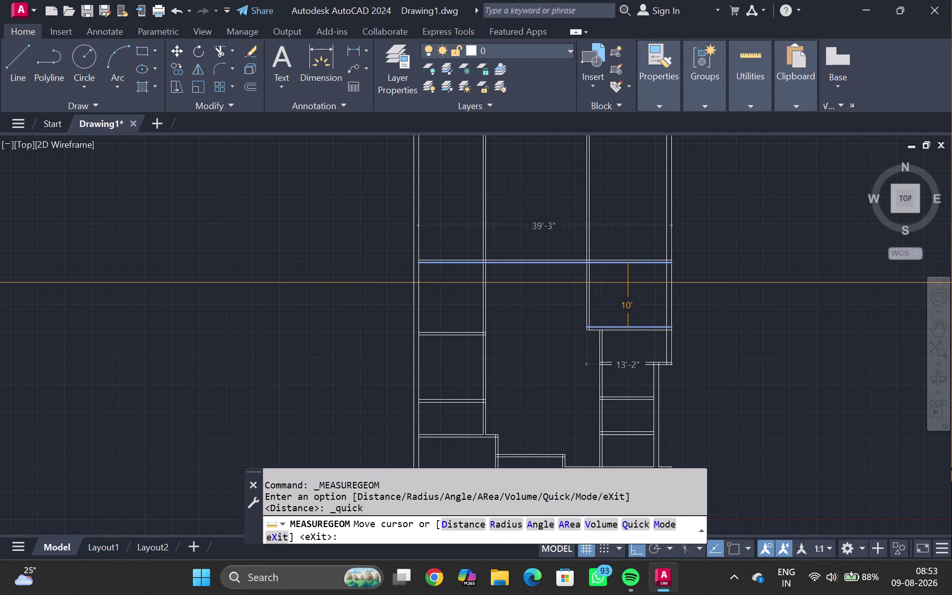
Measure from a wall point to the corner with a linear dimension, then cancel it.
scroll(up, 3)
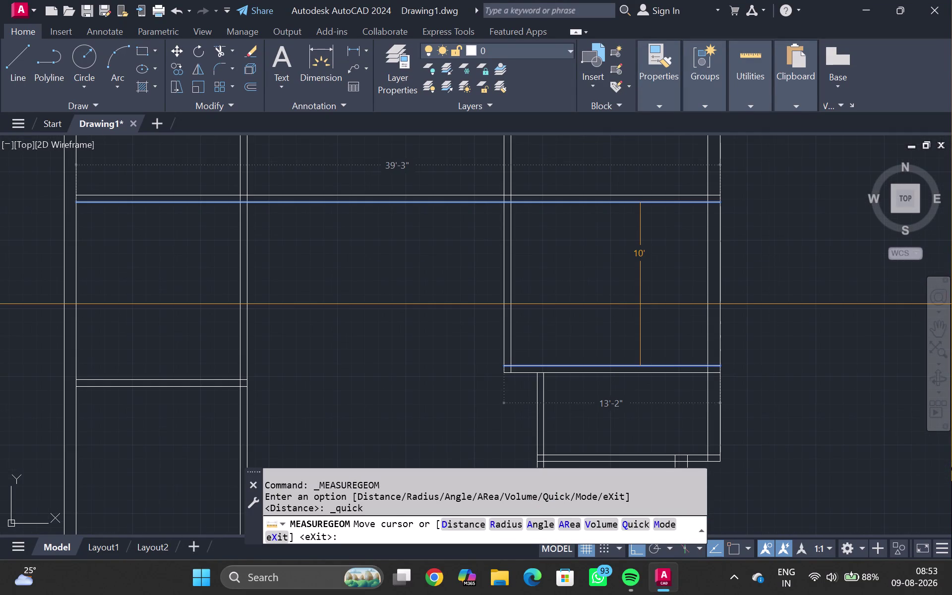
key(Escape)
text(DLI)
key(Return)
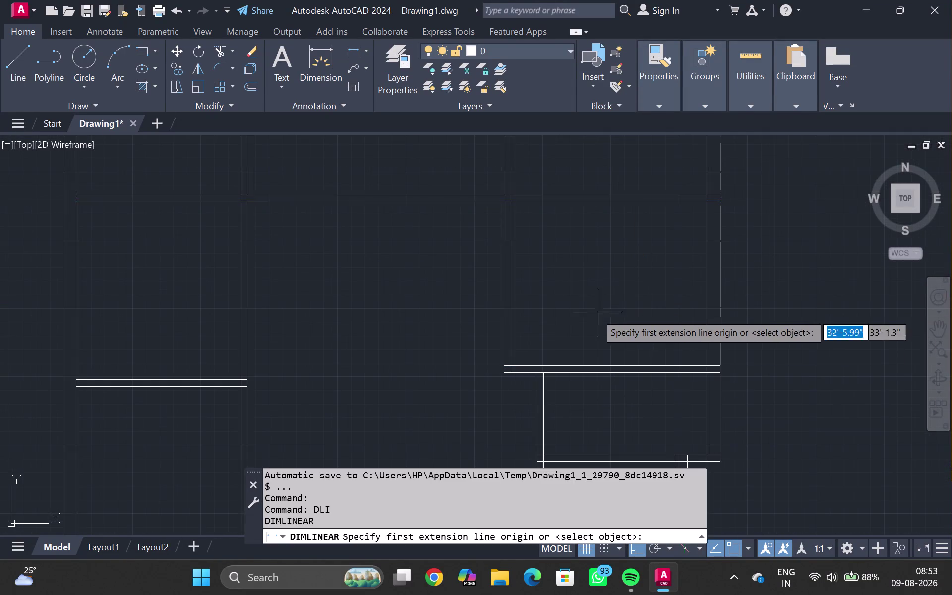
click(517, 361)
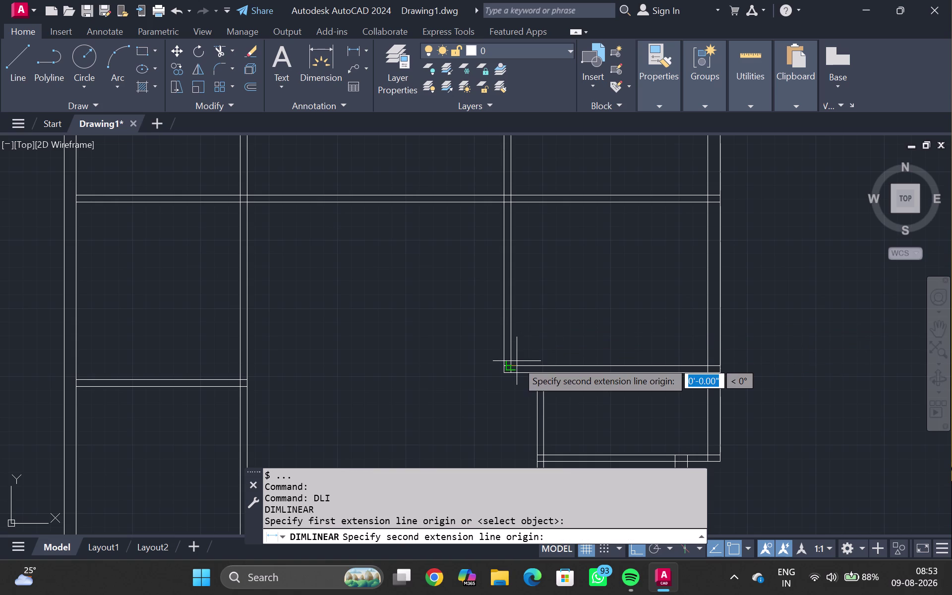
click(706, 365)
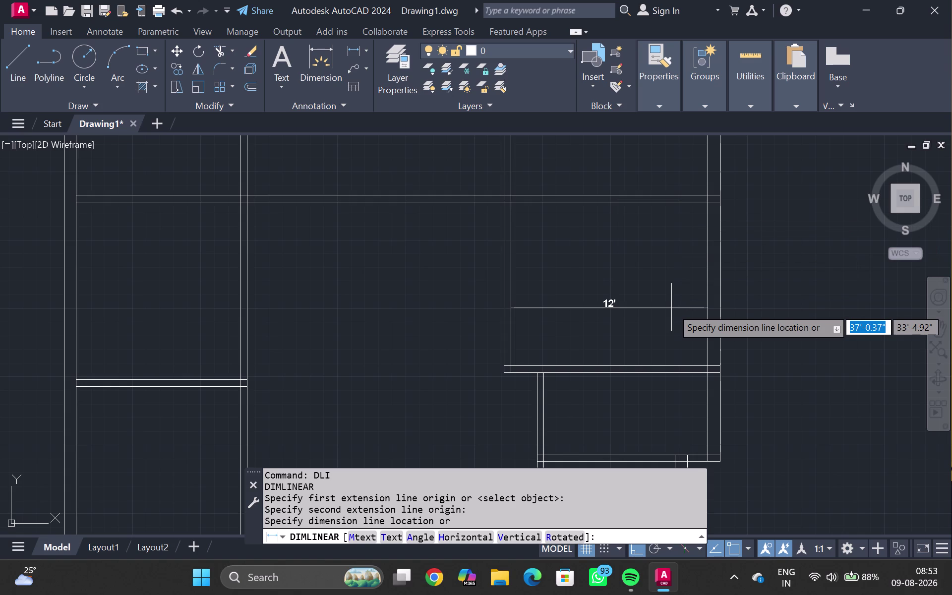
key(Escape)
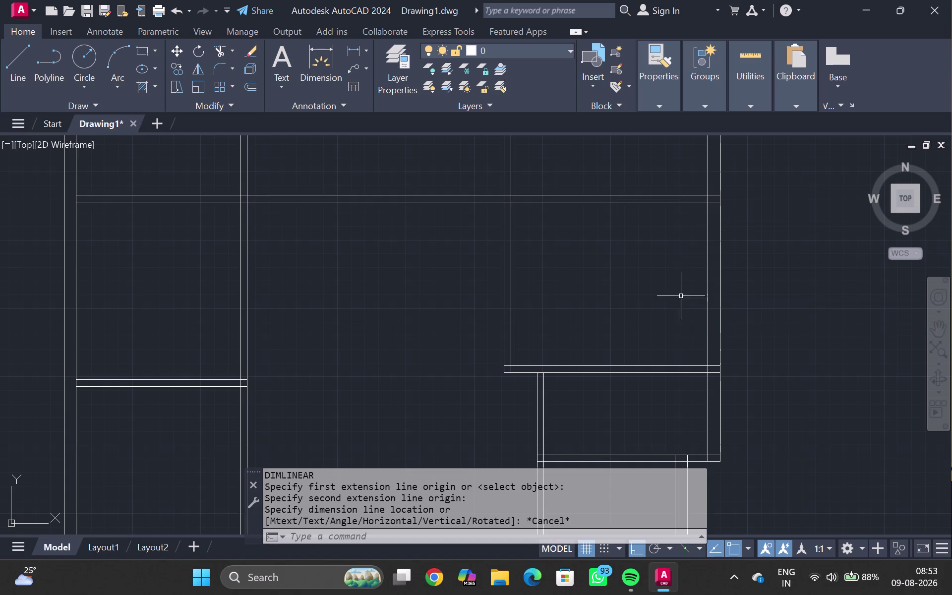
scroll(down, 3)
middle_drag(630, 194, 609, 264)
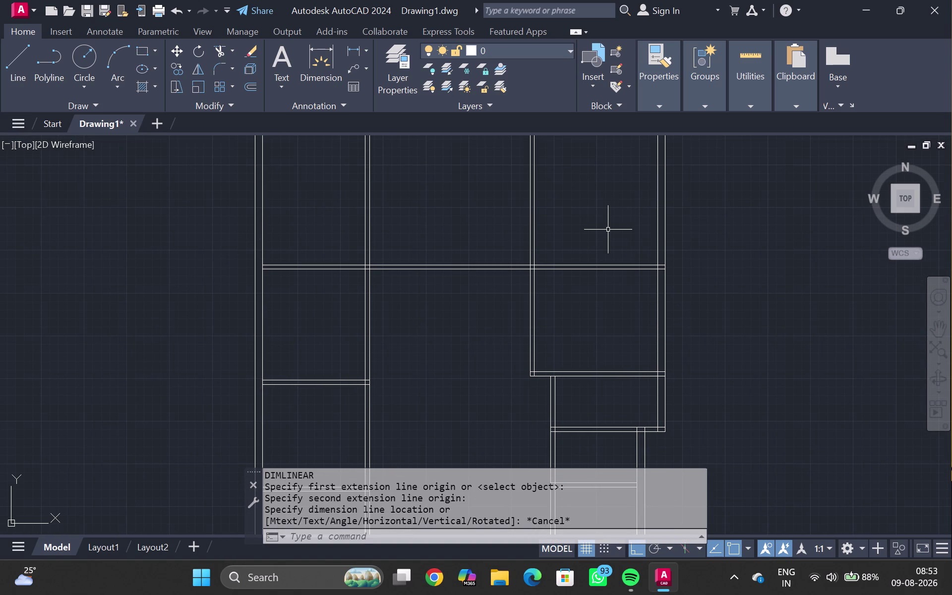
scroll(up, 3)
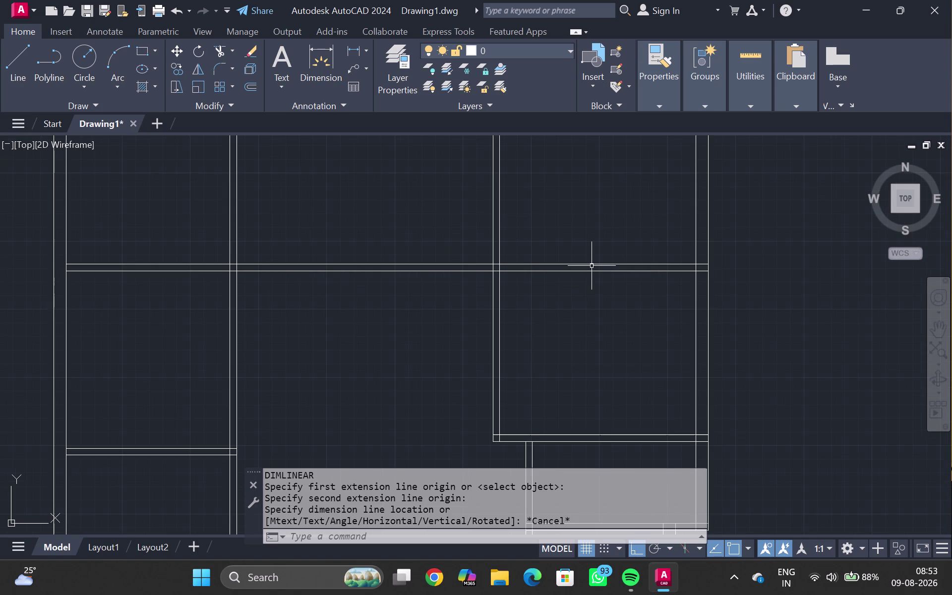
Offset the lower horizontal wall line 10' upward.
click(591, 264)
key(o)
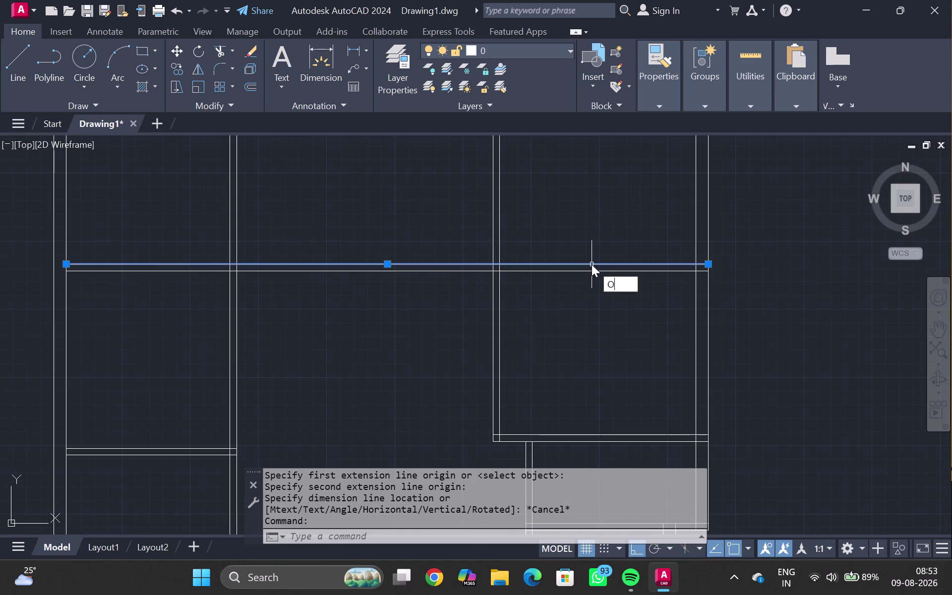
key(Return)
text(1)
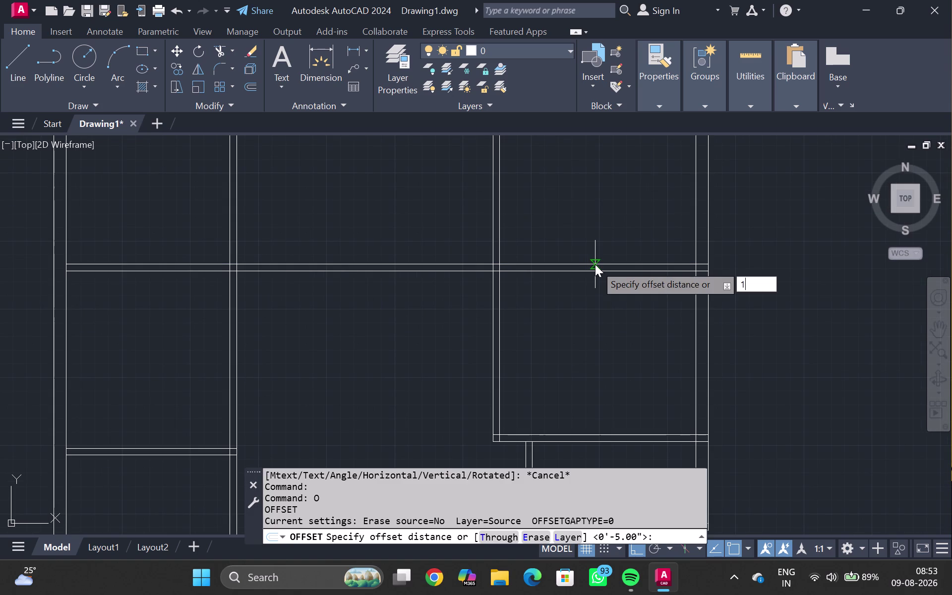
text(0)
key(apostrophe)
key(Return)
middle_drag(602, 197, 560, 418)
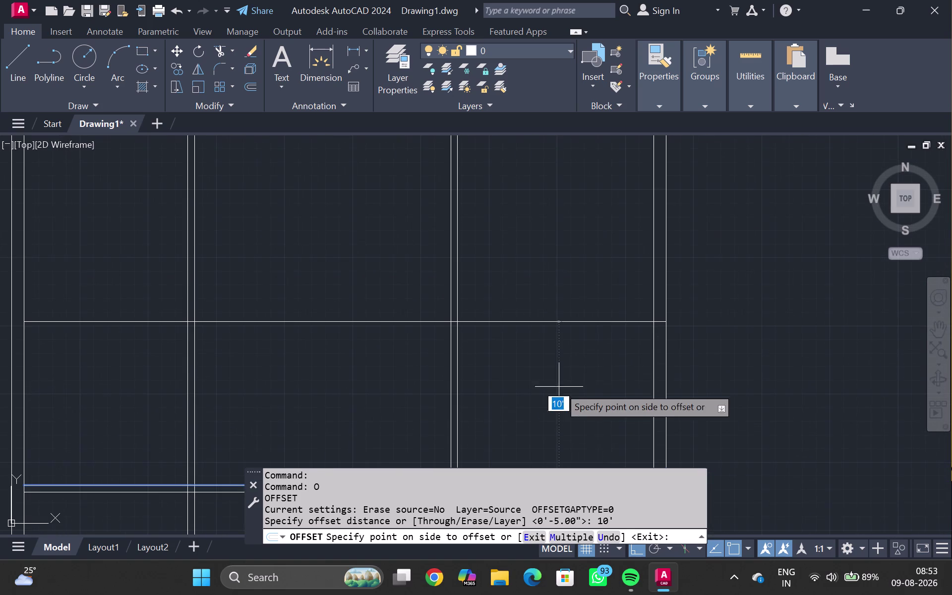
click(554, 370)
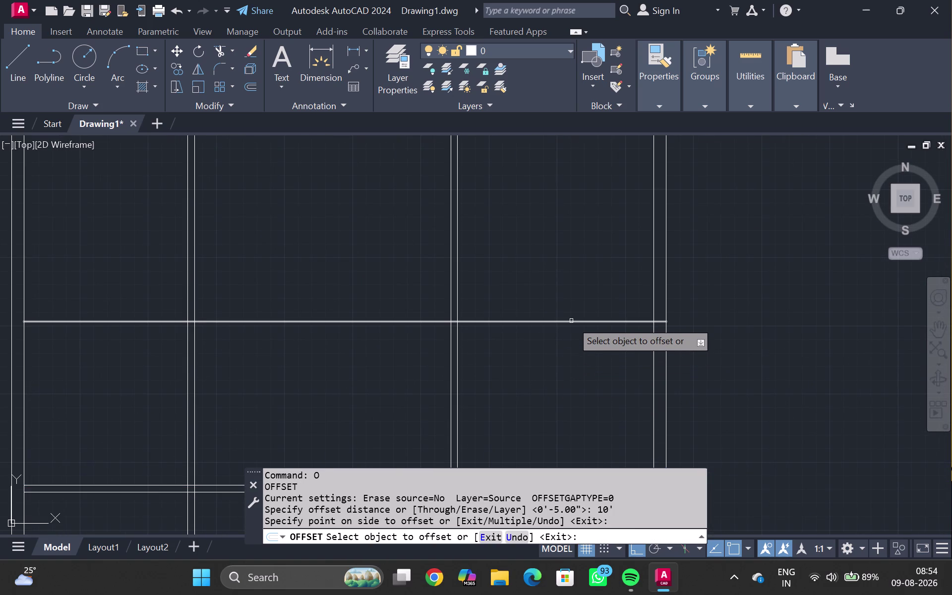
Offset the new line 9" to create the wall's second line.
click(571, 320)
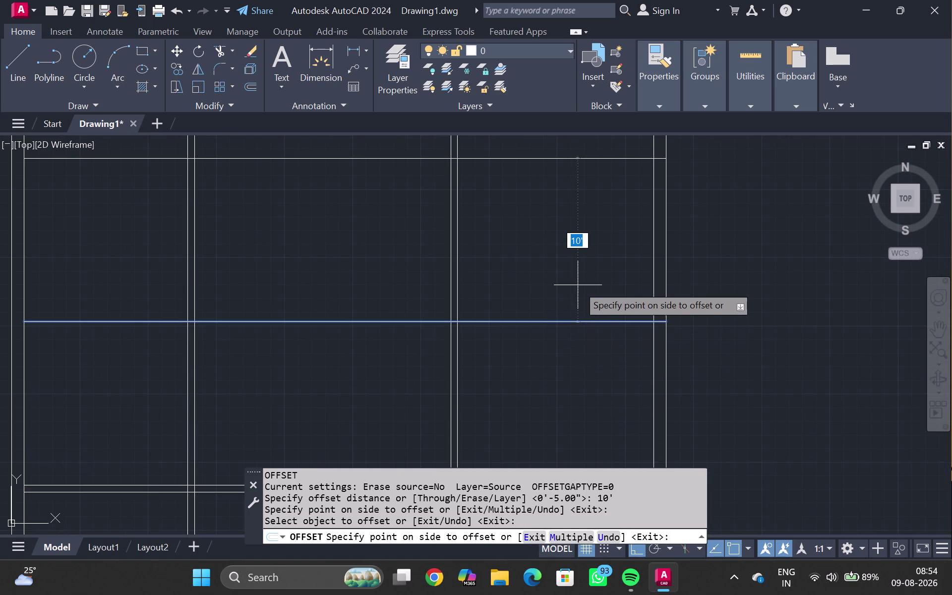
key(9)
key(shift+quotedbl)
key(Return)
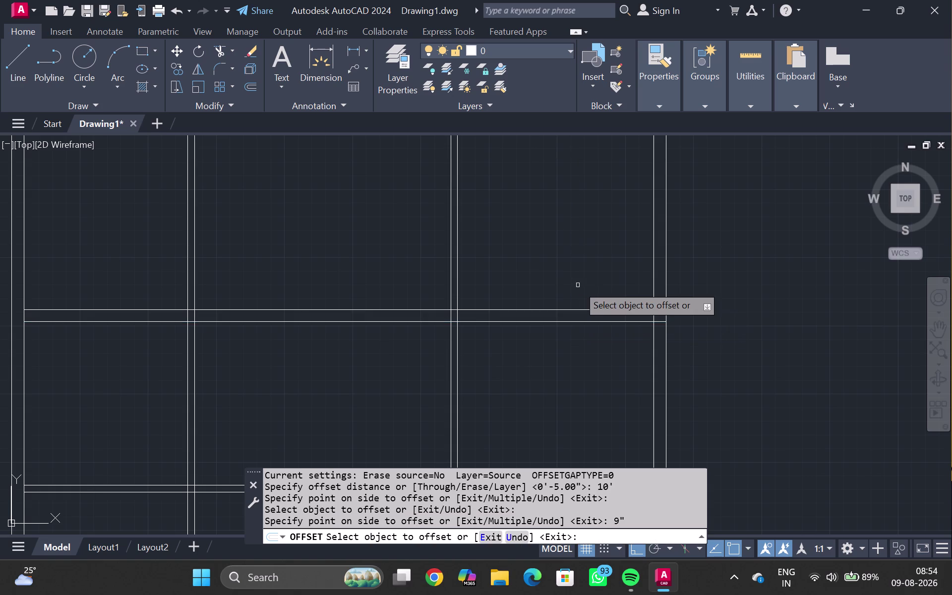
scroll(down, 3)
key(Escape)
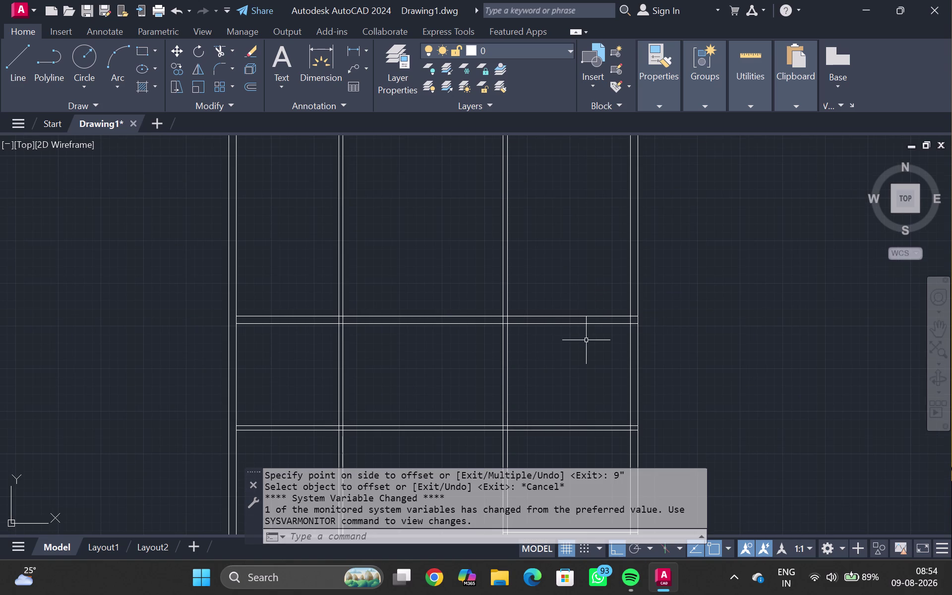
middle_drag(570, 352, 569, 340)
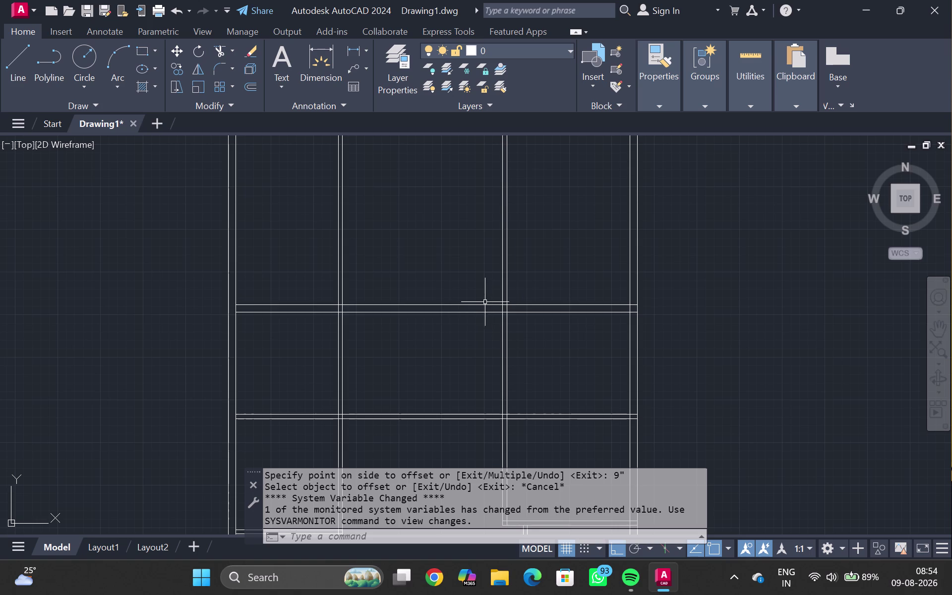
Trim the wall line pieces left of the junction and across the middle room.
click(627, 436)
text(TR)
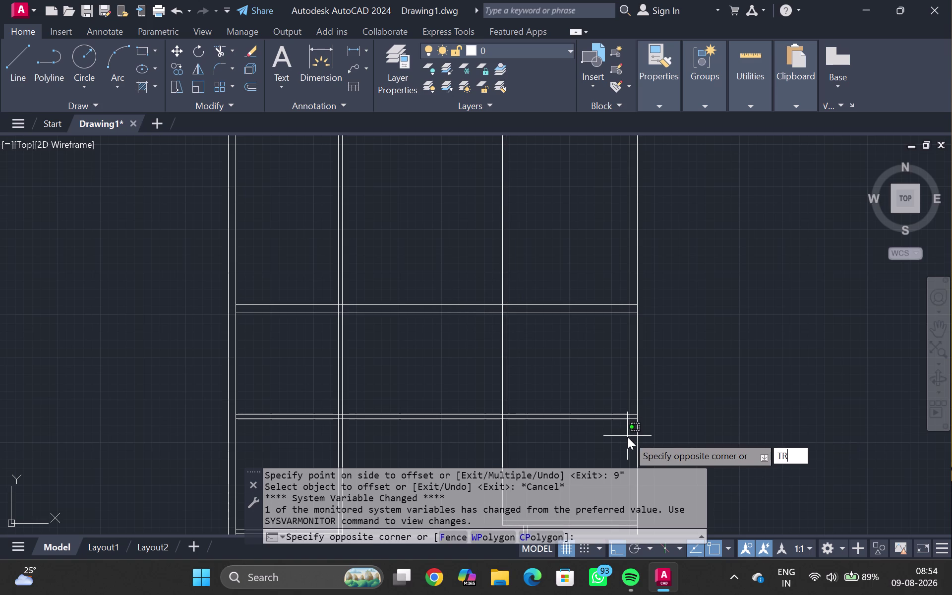
key(Return)
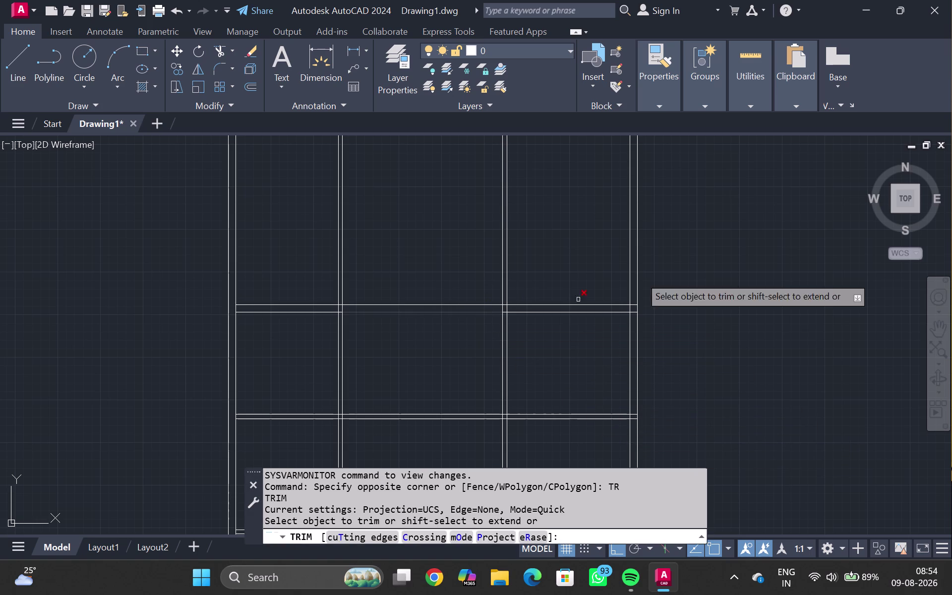
drag(268, 263, 380, 334)
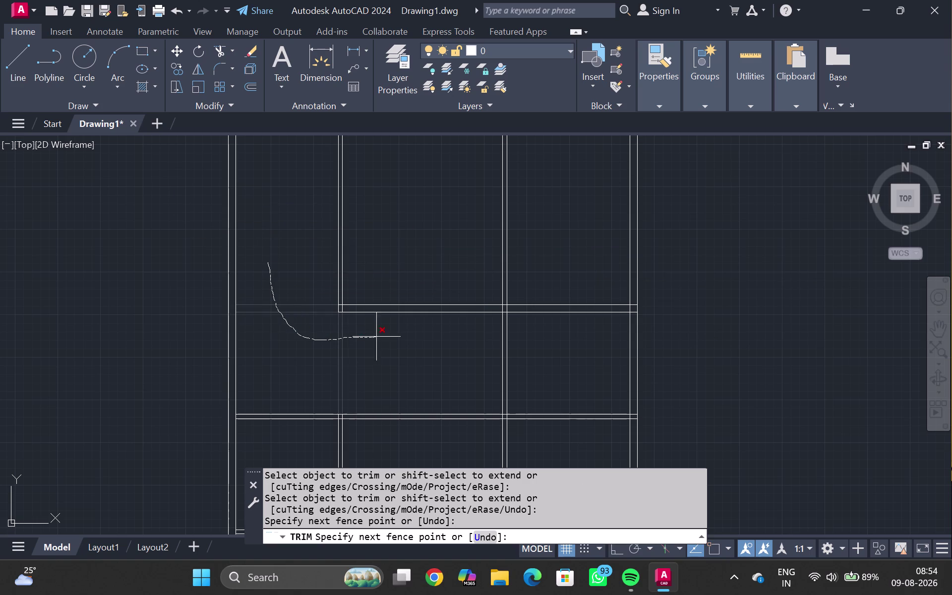
drag(380, 334, 334, 299)
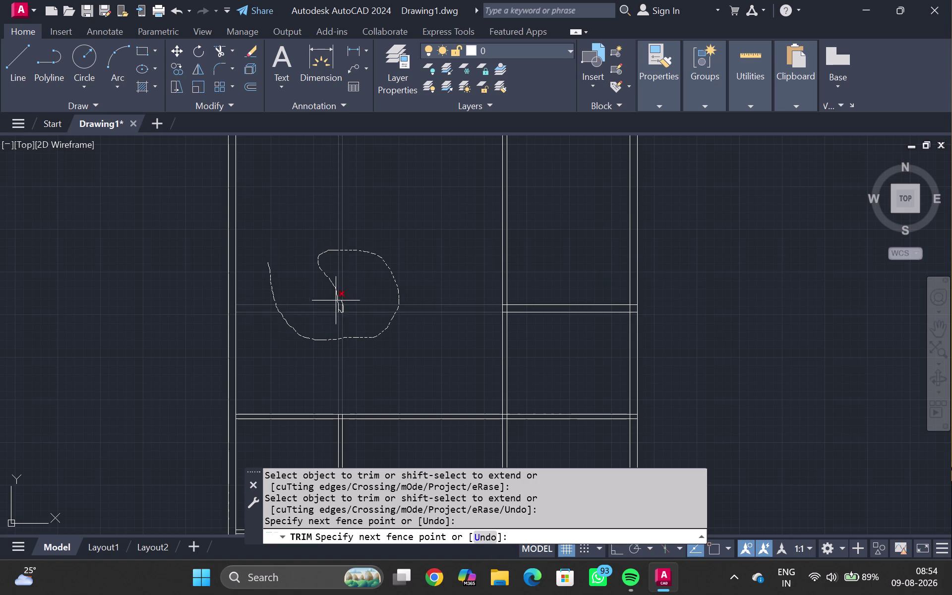
drag(334, 299, 339, 313)
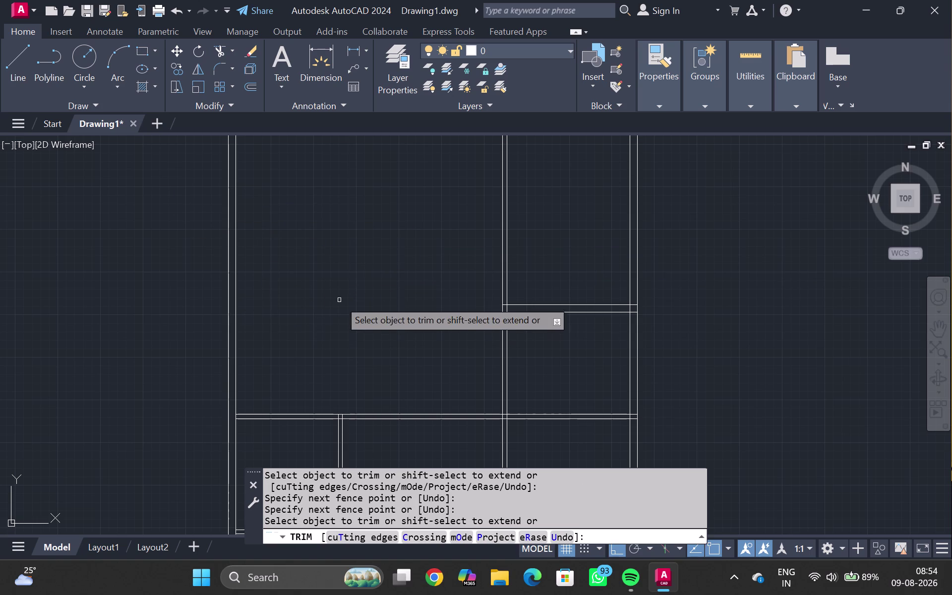
key(Escape)
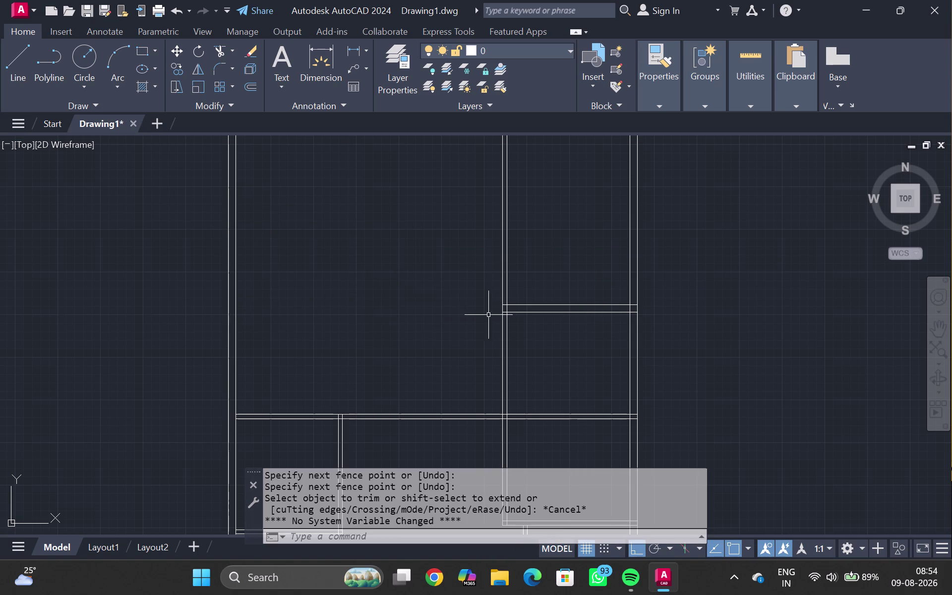
scroll(up, 3)
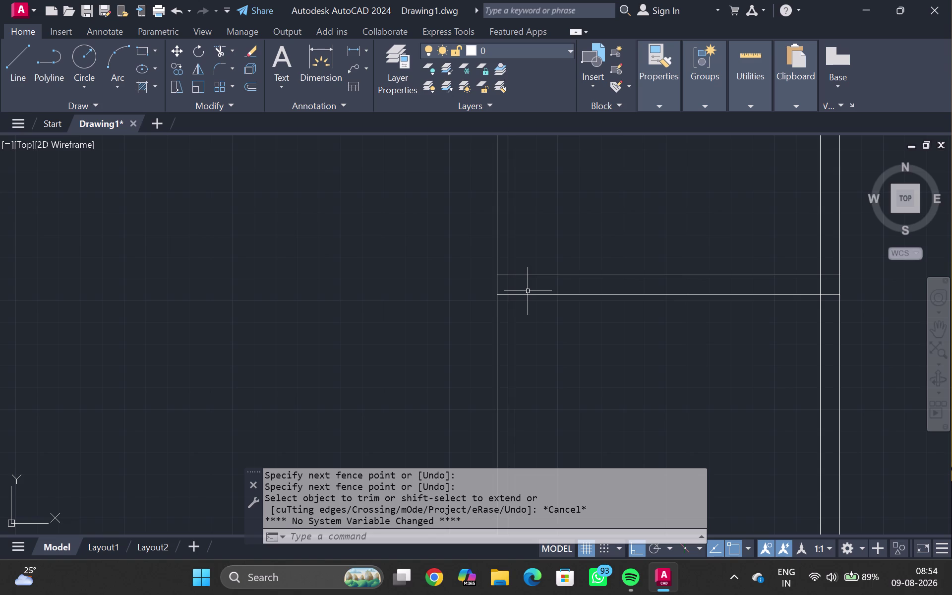
scroll(down, 3)
scroll(down, 3)
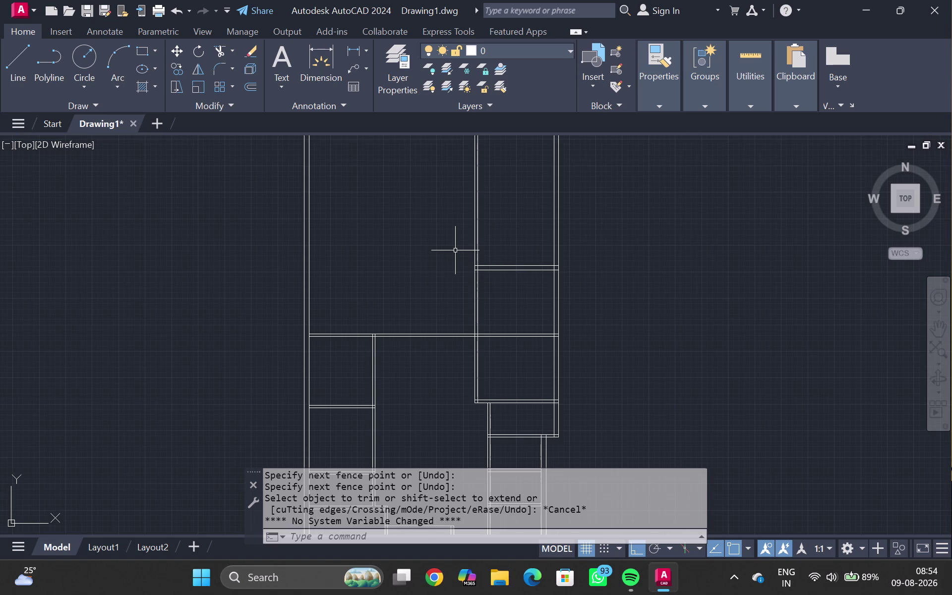
Trim the wall lines running above the room.
text(TR)
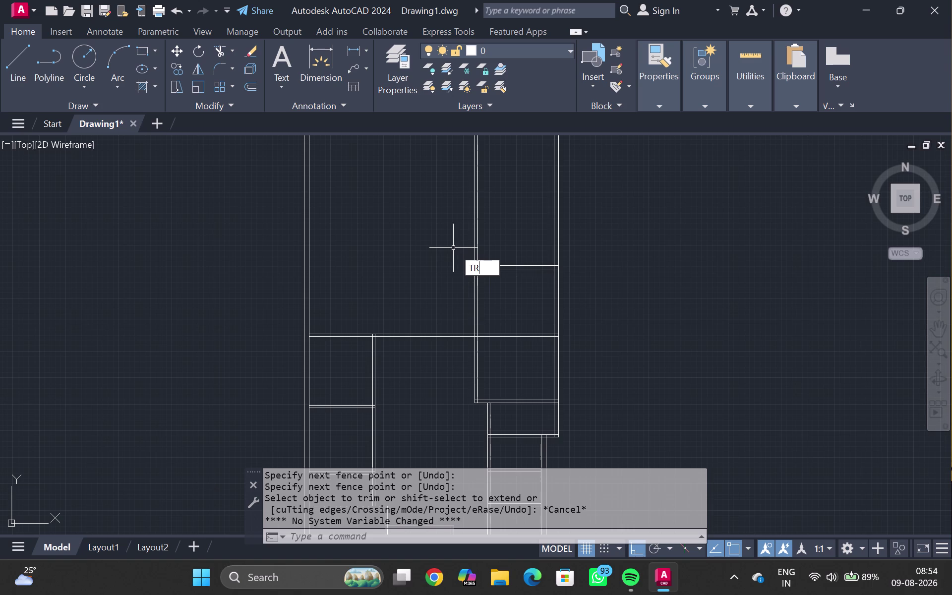
key(Return)
drag(449, 237, 587, 248)
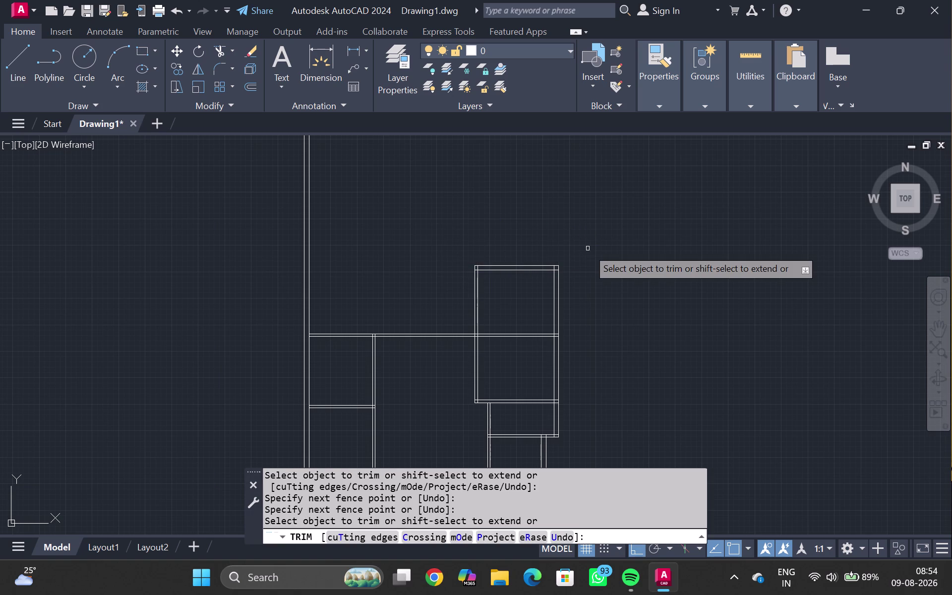
scroll(down, 3)
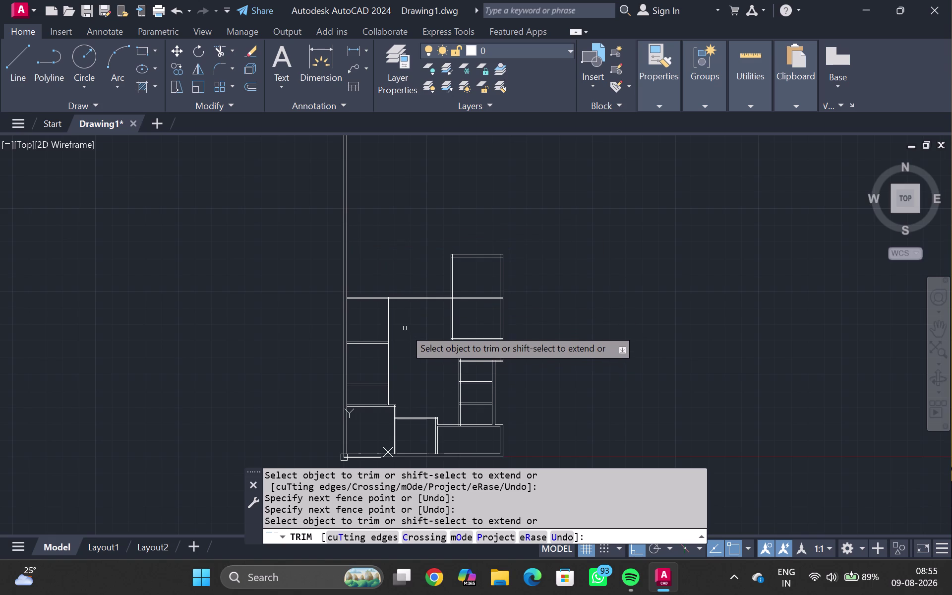
scroll(up, 3)
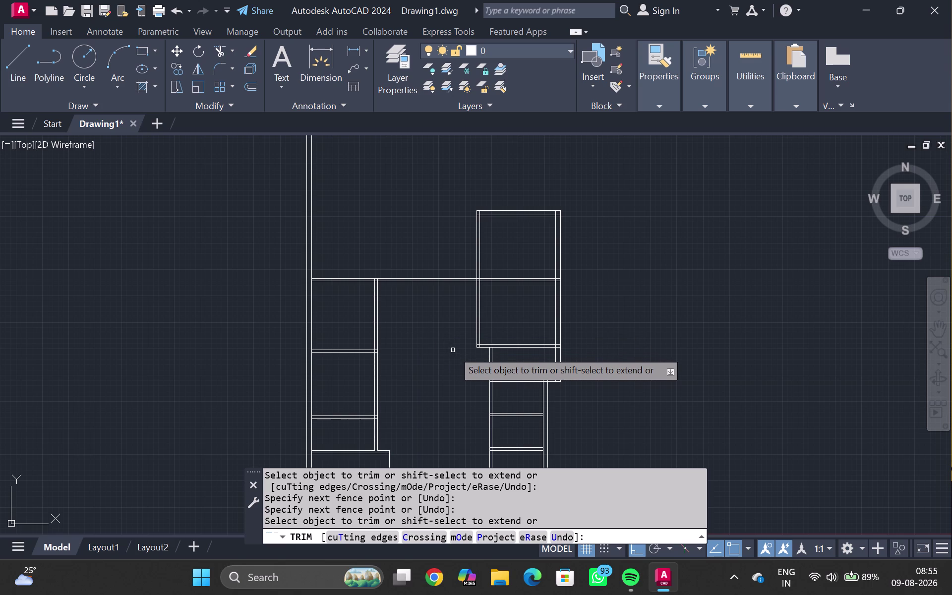
key(Escape)
scroll(up, 3)
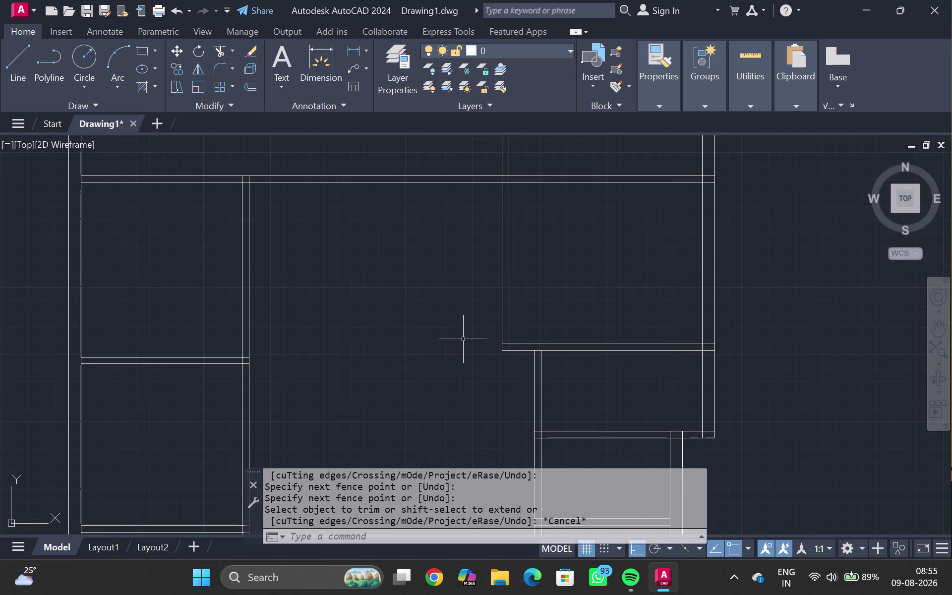
Extend the two horizontal wall lines with EX.
text(EX)
key(Return)
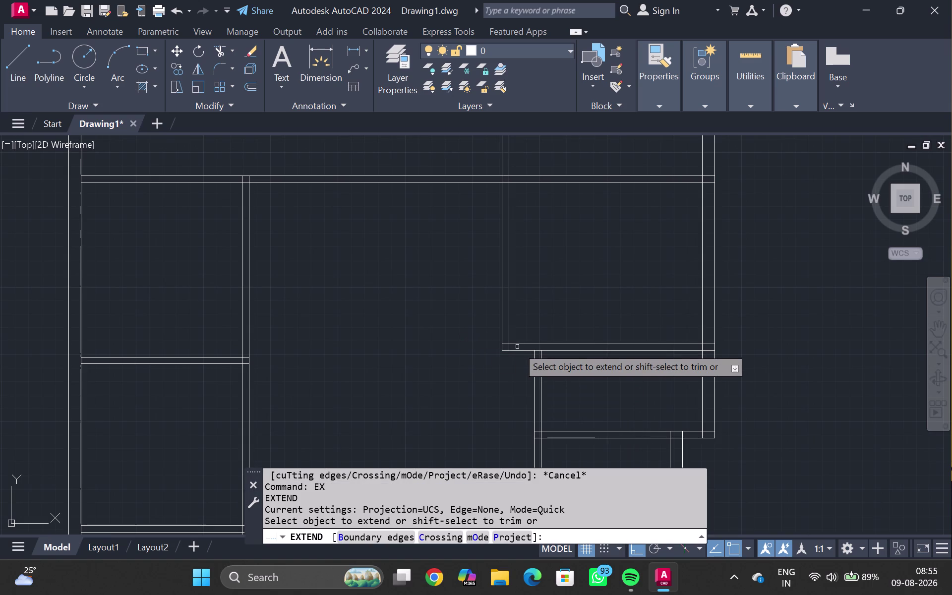
click(525, 342)
click(520, 352)
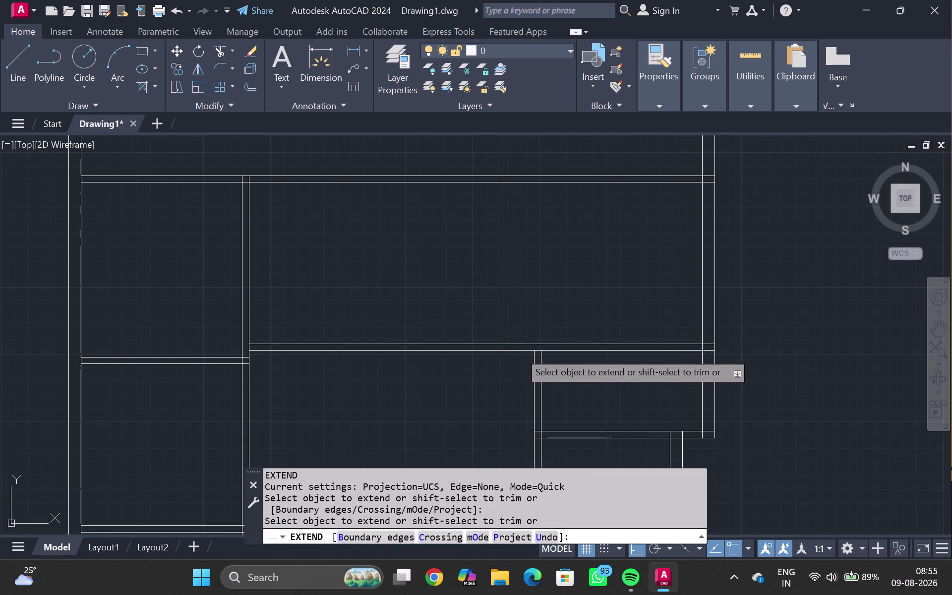
key(Escape)
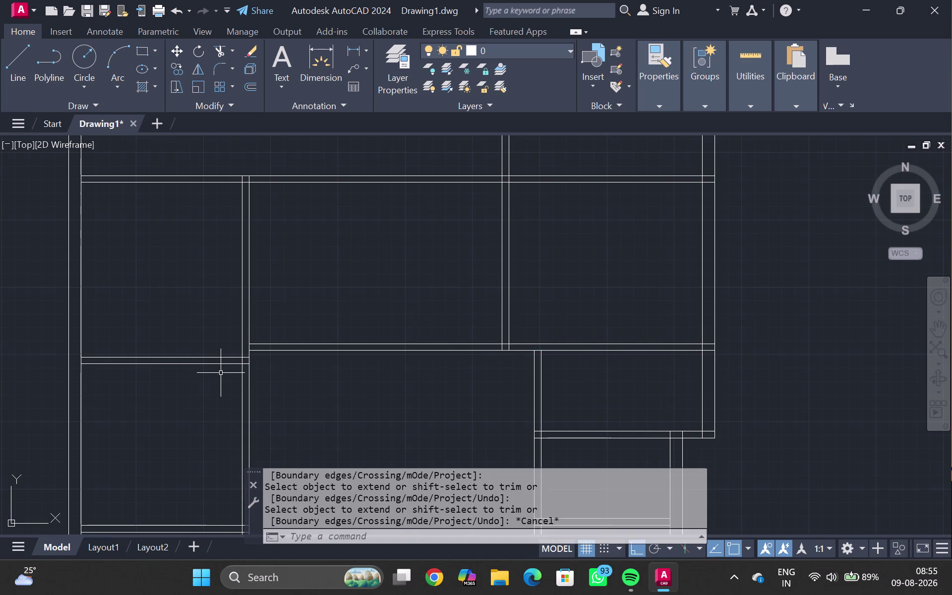
Delete the short left wall piece's two lines.
click(213, 354)
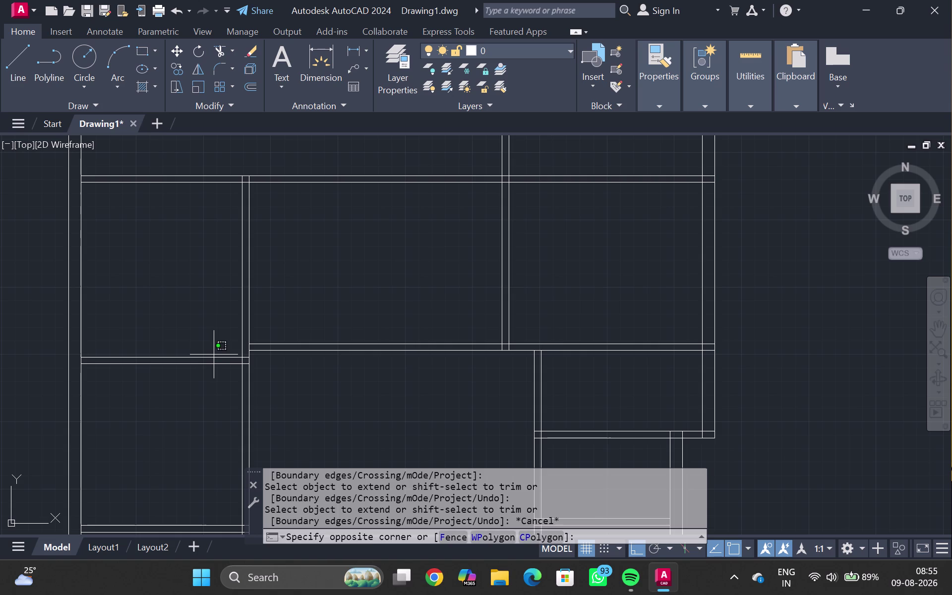
drag(214, 354, 214, 367)
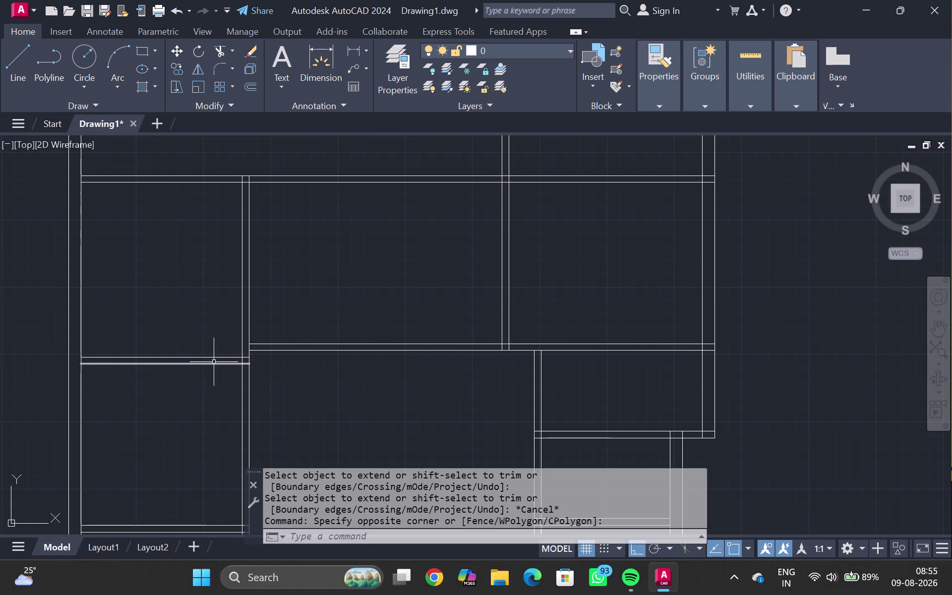
click(213, 362)
click(214, 357)
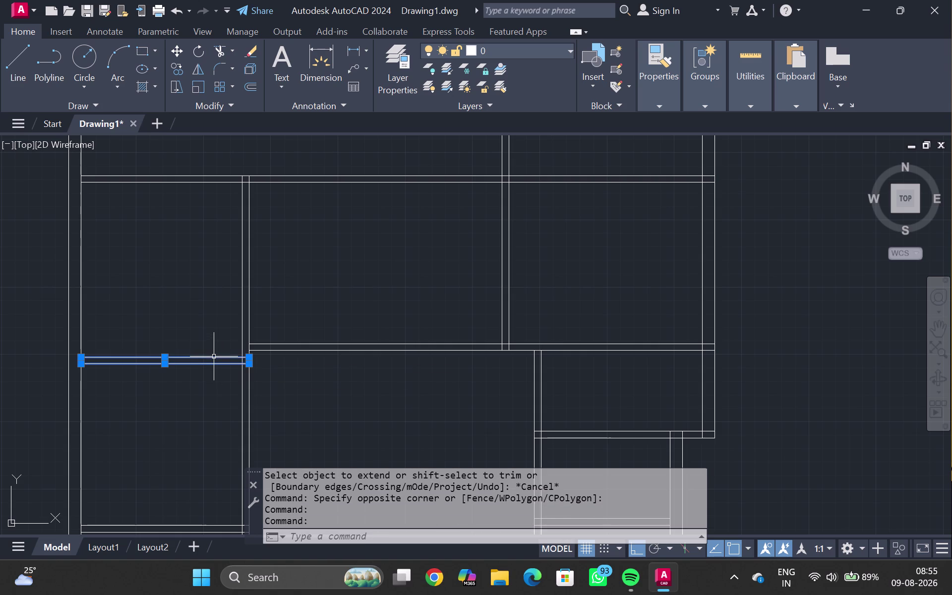
key(Delete)
Extend both wall lines left to the outer wall and view the whole plan.
text(EX)
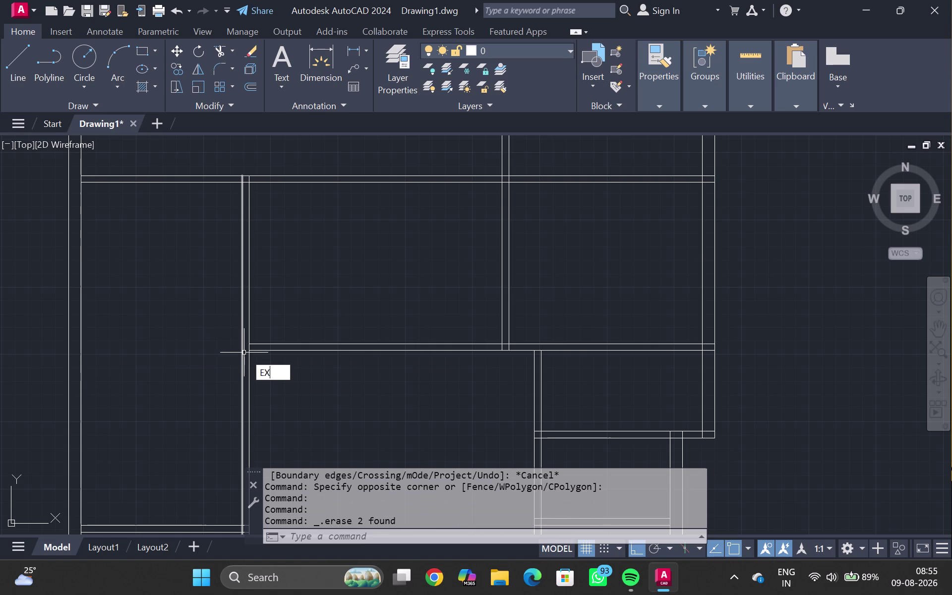
key(Return)
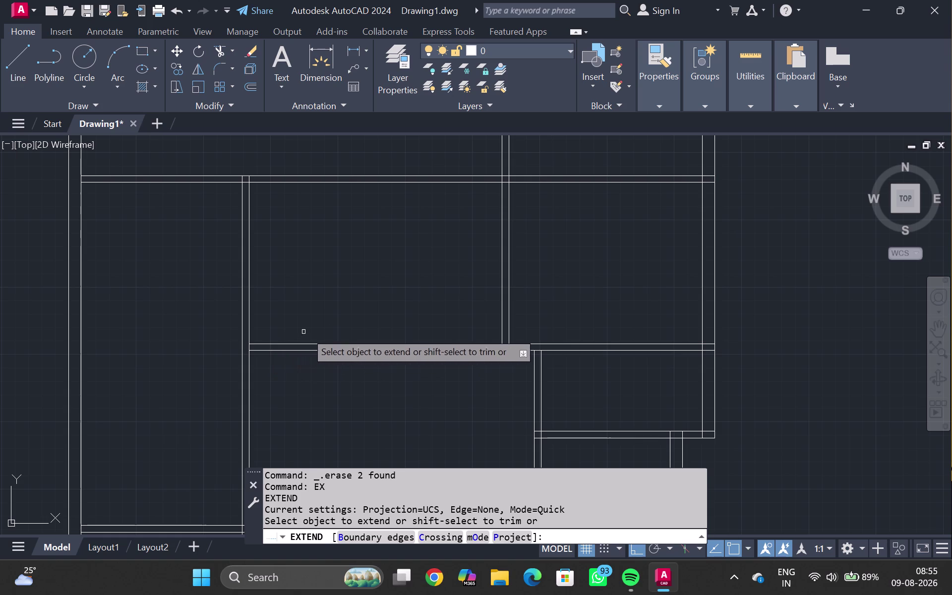
drag(344, 330, 341, 382)
drag(338, 340, 340, 379)
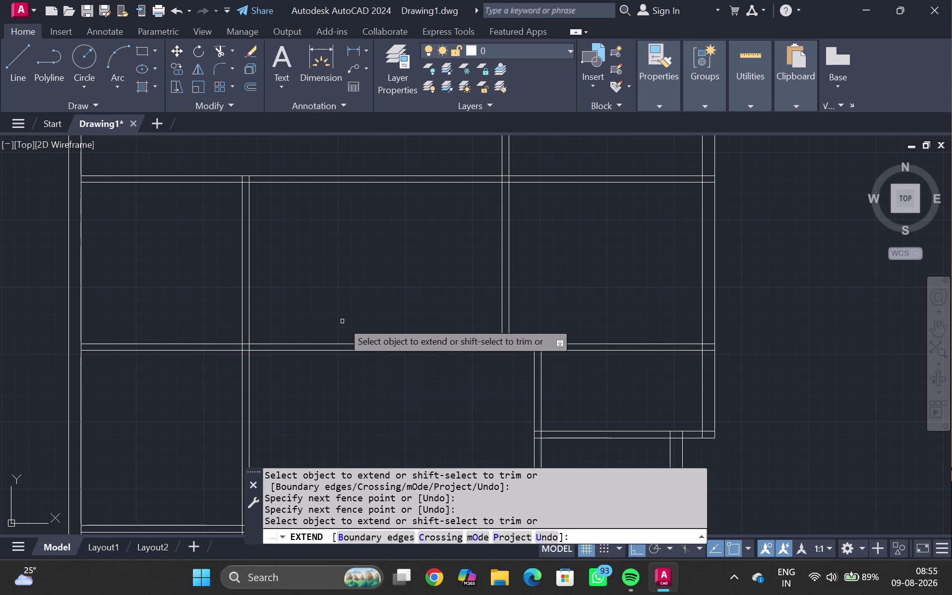
key(Escape)
scroll(down, 3)
scroll(down, 3)
middle_drag(368, 344, 335, 273)
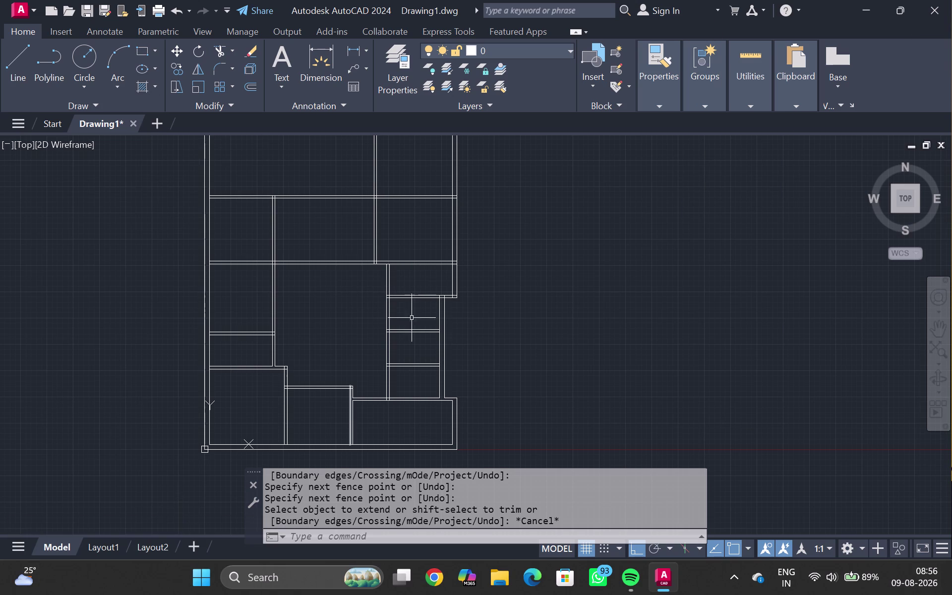
Trim the excess wall line segments near the top of the floor plan.
scroll(up, 3)
scroll(down, 3)
scroll(down, 3)
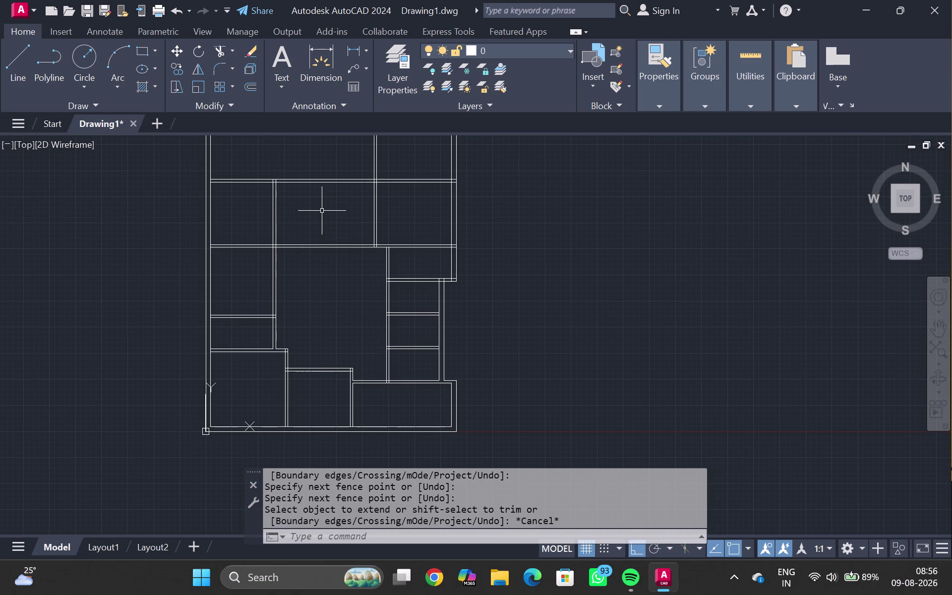
middle_drag(322, 203, 315, 239)
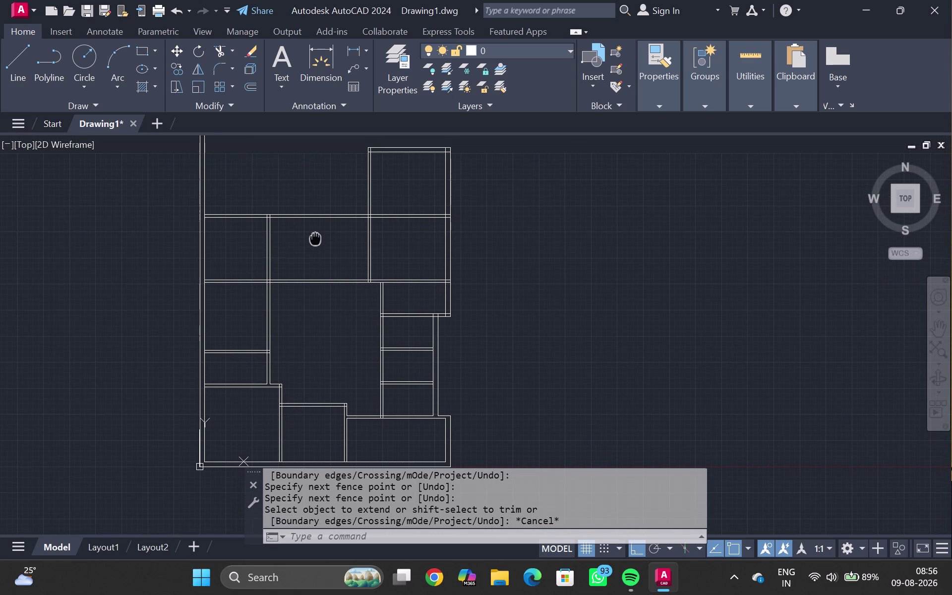
middle_drag(316, 239, 314, 245)
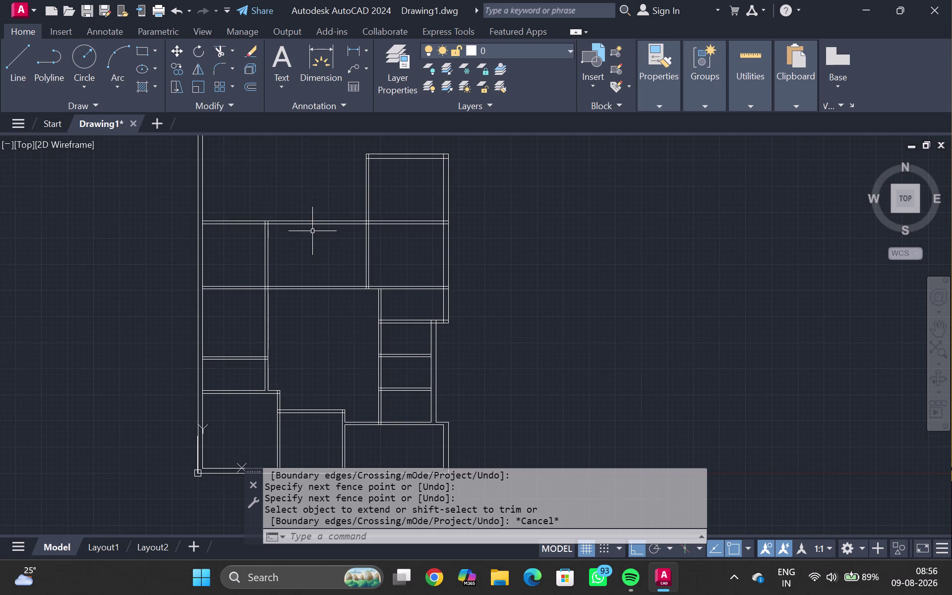
text(TR)
key(Return)
drag(314, 201, 315, 239)
drag(250, 212, 246, 243)
scroll(up, 3)
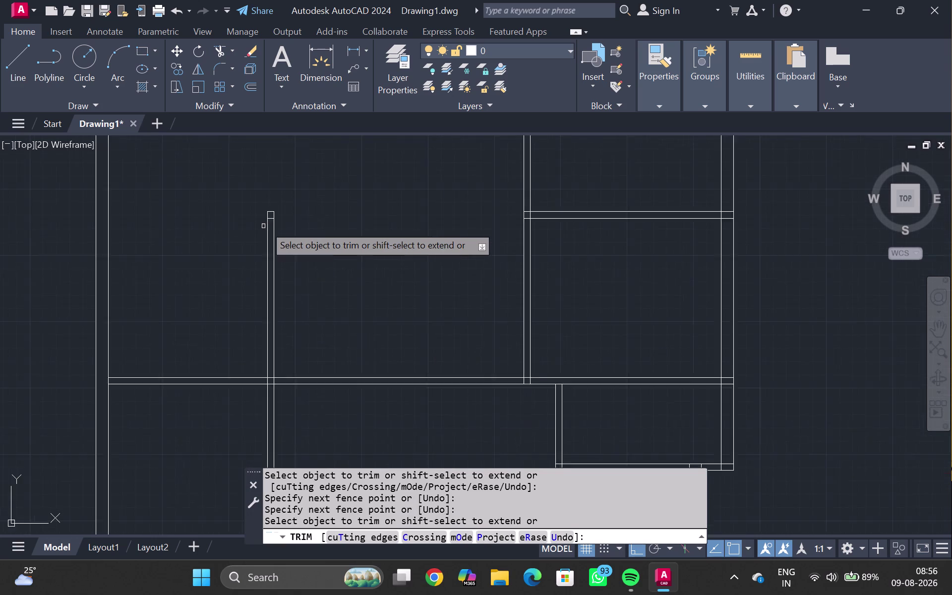
scroll(up, 3)
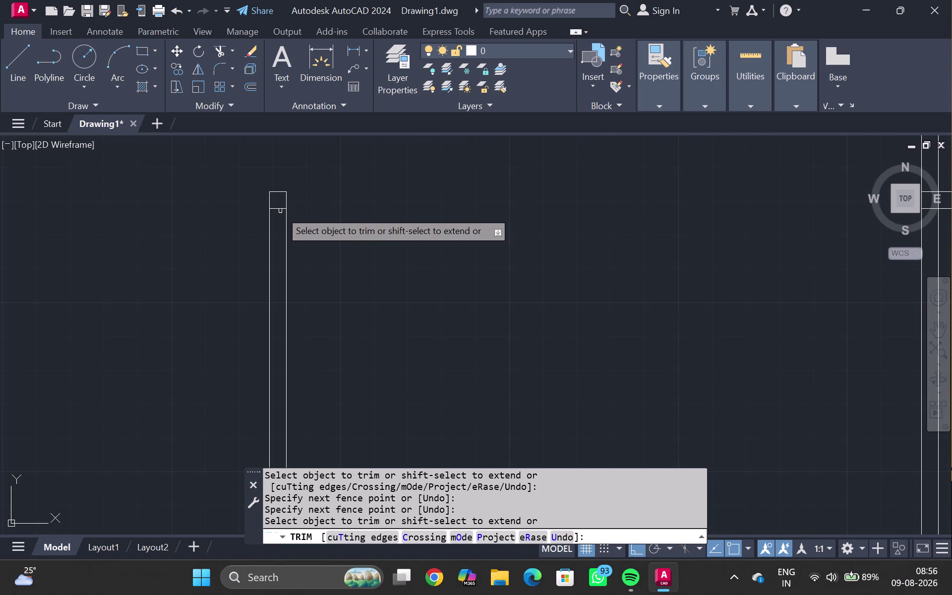
click(280, 208)
key(Escape)
Select the top inner wall line of the upper-right room.
scroll(down, 3)
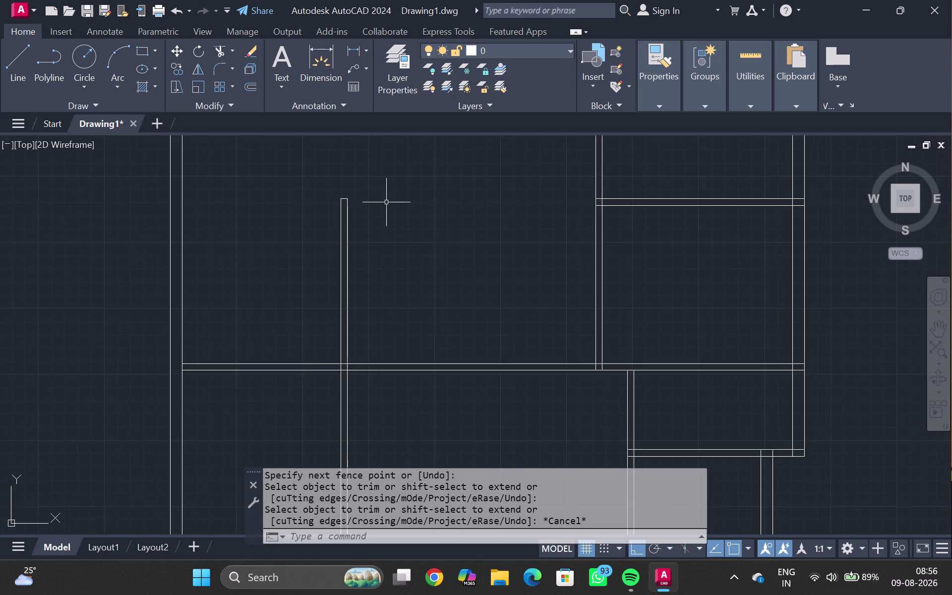
scroll(down, 3)
middle_drag(399, 212, 402, 312)
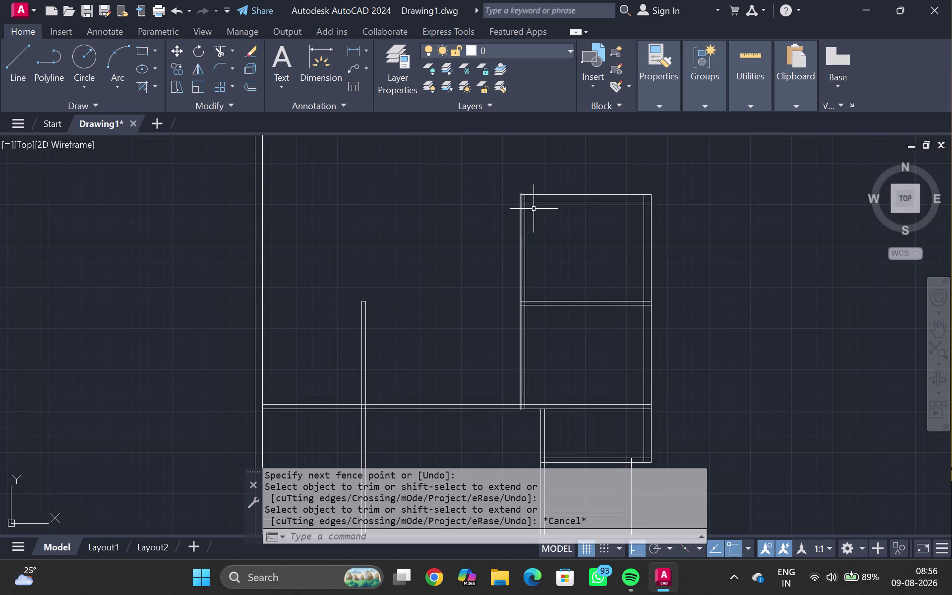
scroll(up, 3)
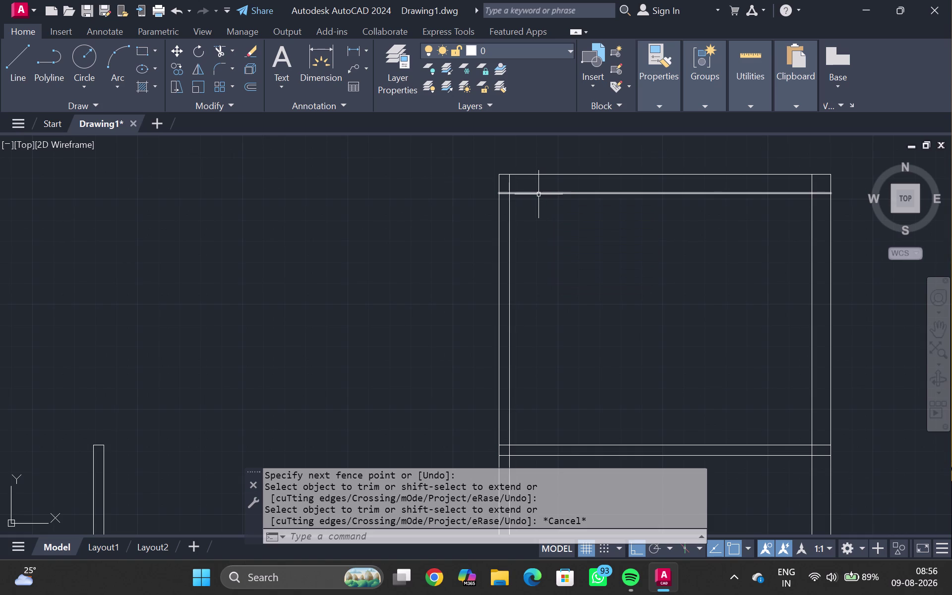
click(538, 196)
click(539, 192)
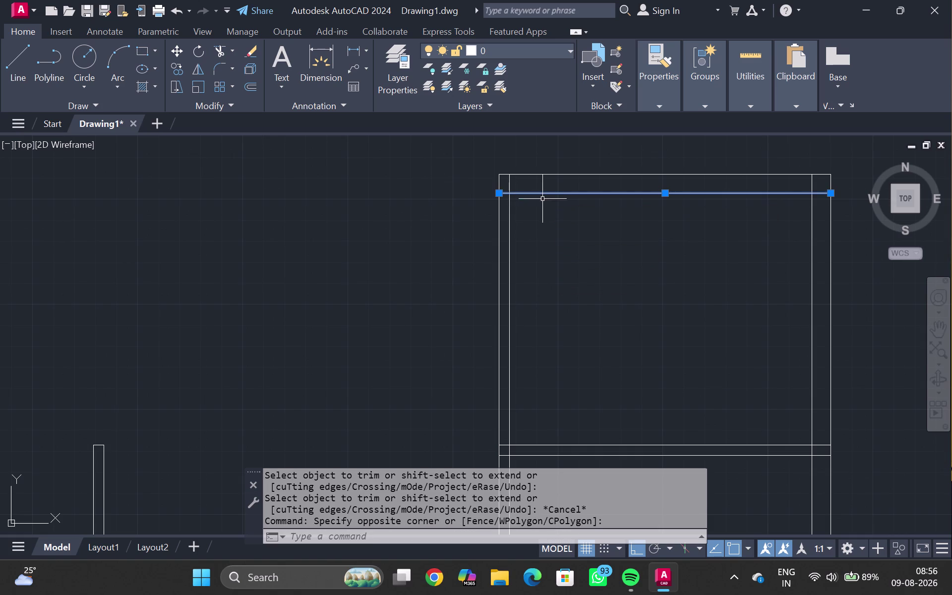
Offset the wall line 4' downward.
key(o)
key(Return)
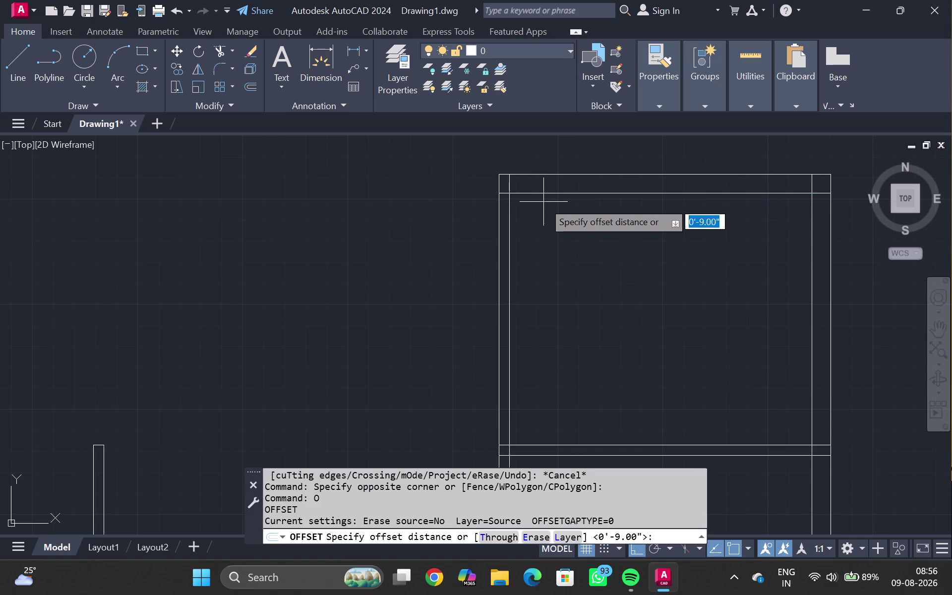
text(4')
key(Return)
click(547, 217)
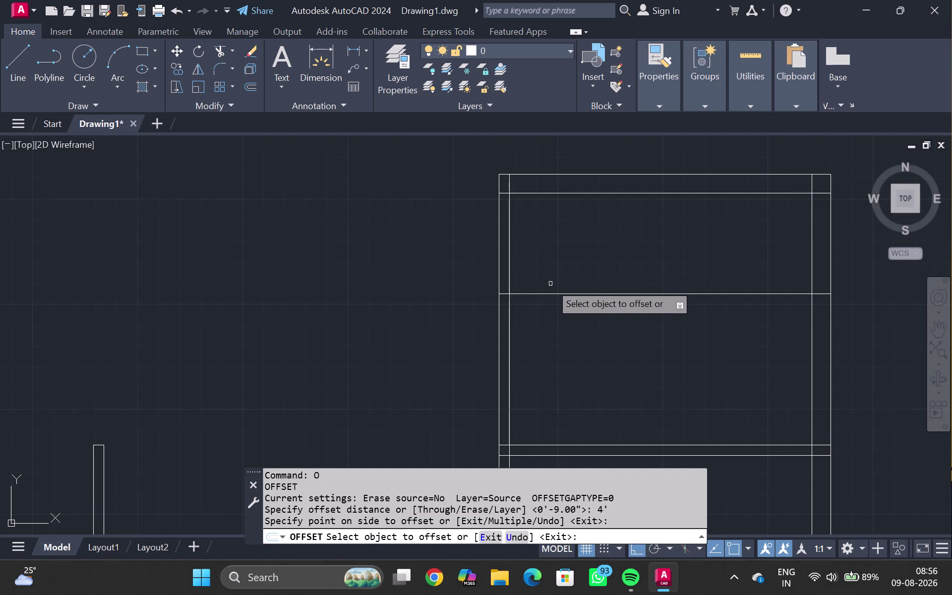
key(Escape)
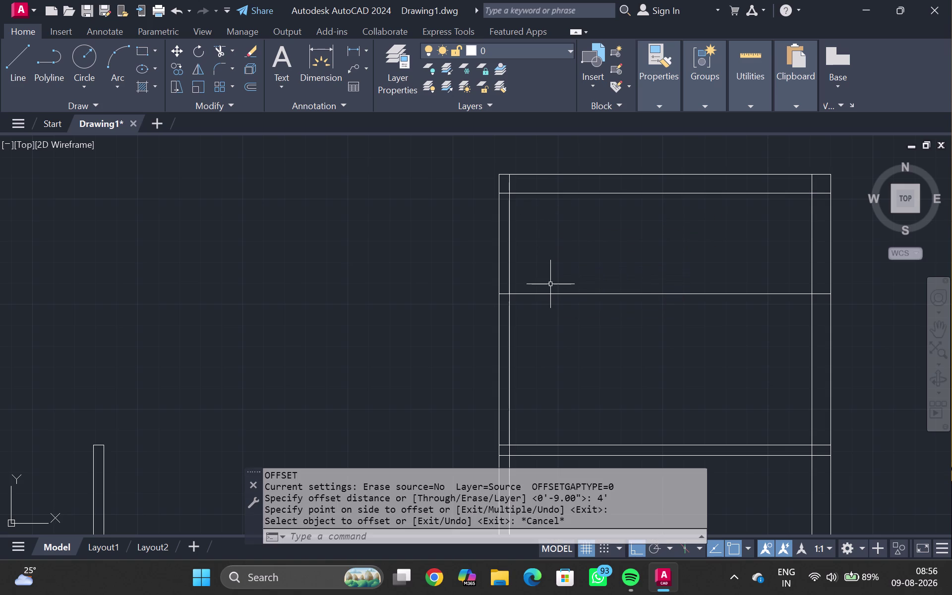
Extend the new 4' line left to the outer wall.
text(EX)
key(Return)
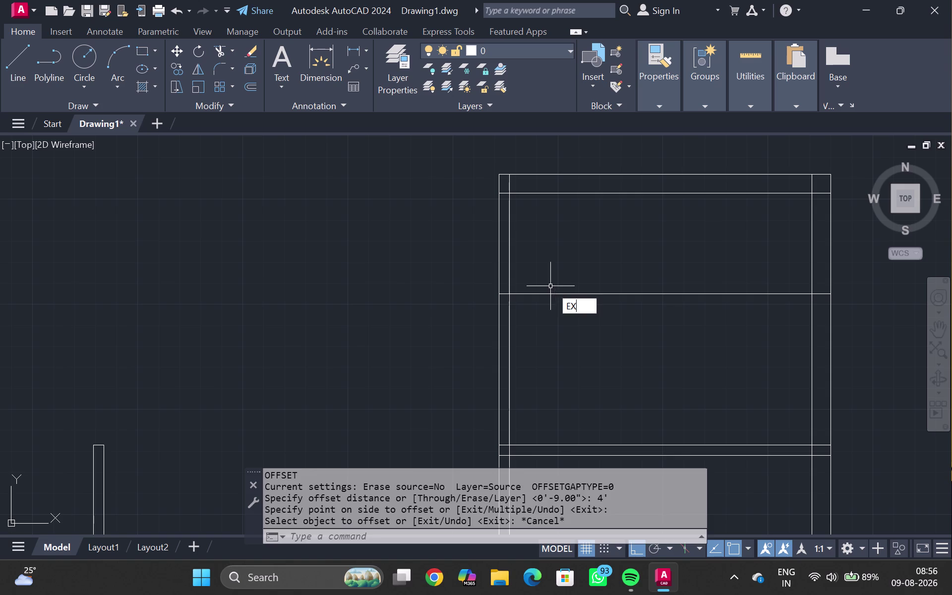
click(557, 294)
click(560, 293)
drag(557, 271, 561, 313)
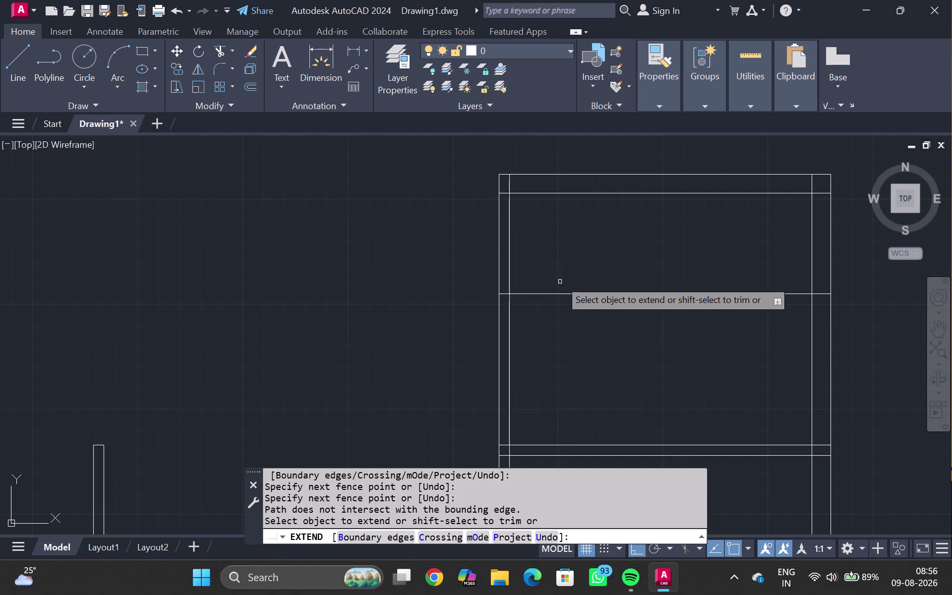
drag(560, 279, 571, 325)
drag(570, 276, 574, 316)
scroll(down, 3)
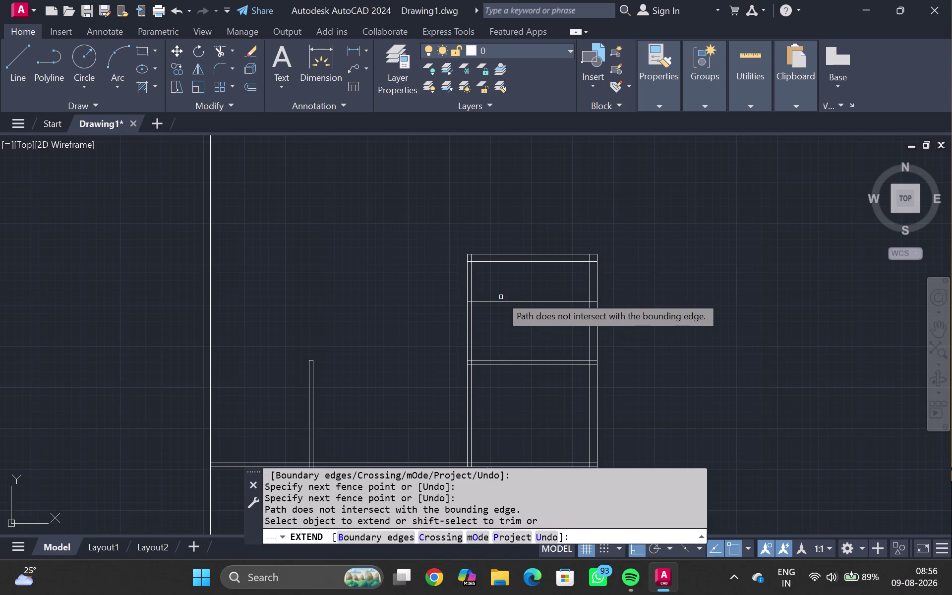
drag(505, 293, 509, 315)
key(Escape)
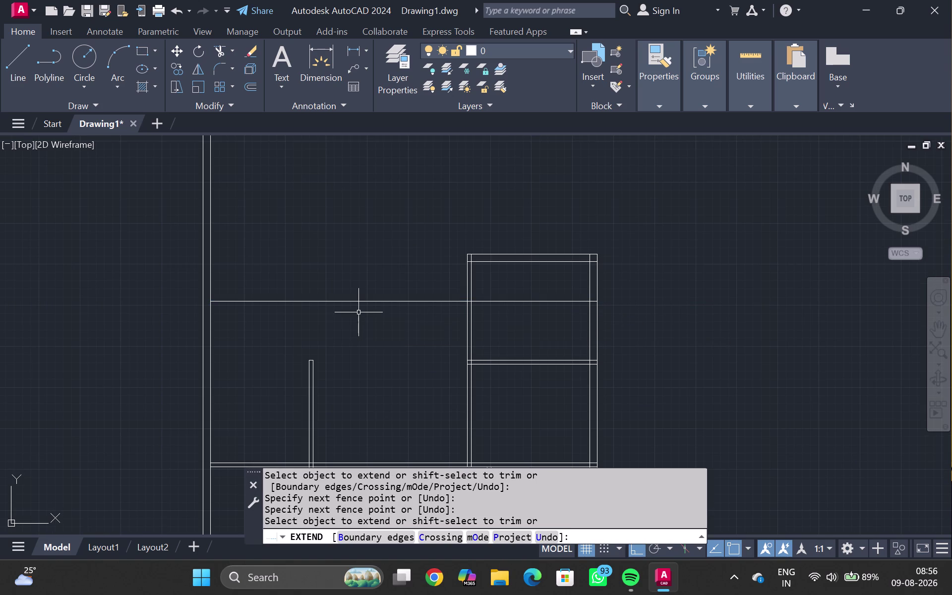
Offset the new horizontal line 9" to form a double-line wall.
scroll(up, 3)
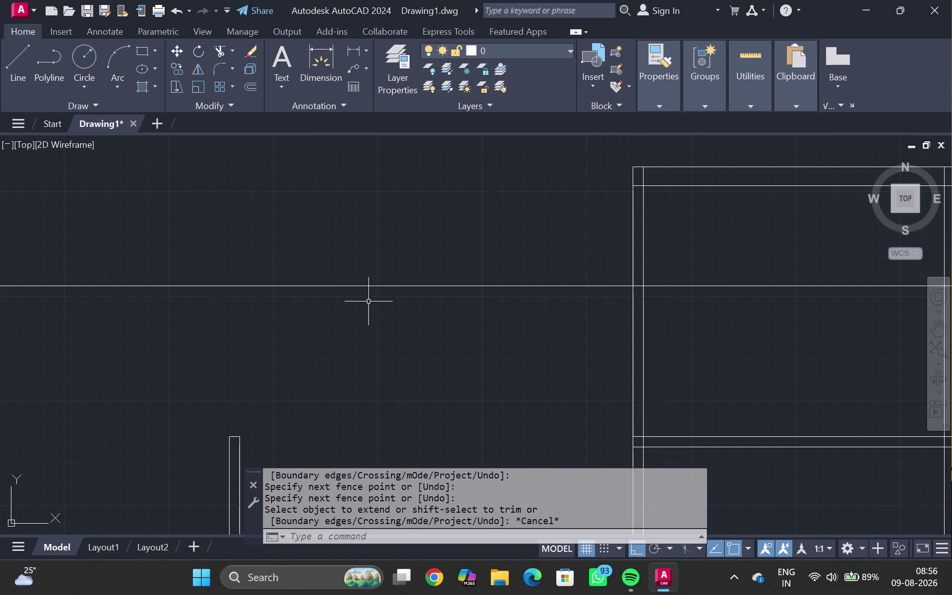
click(389, 286)
key(o)
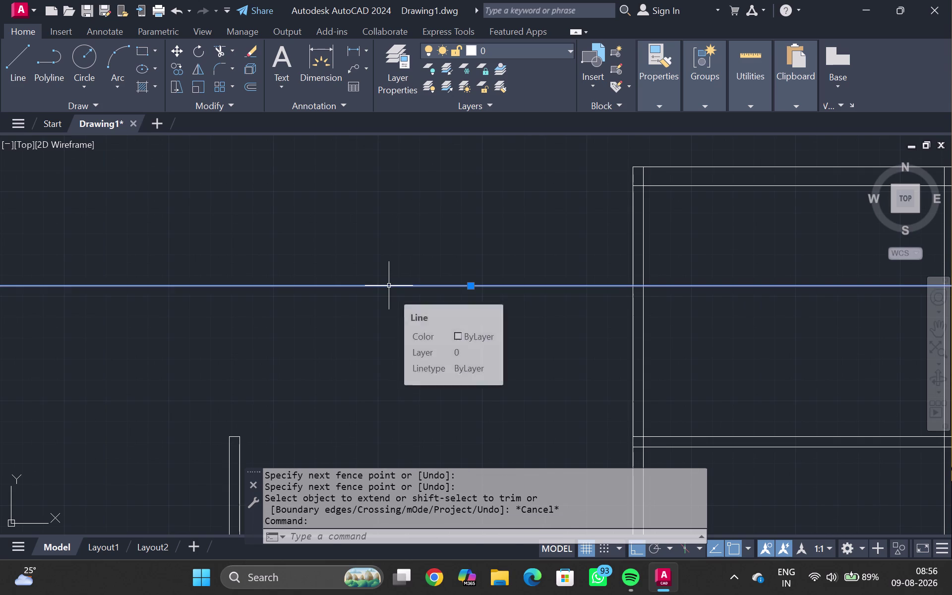
key(Return)
key(9)
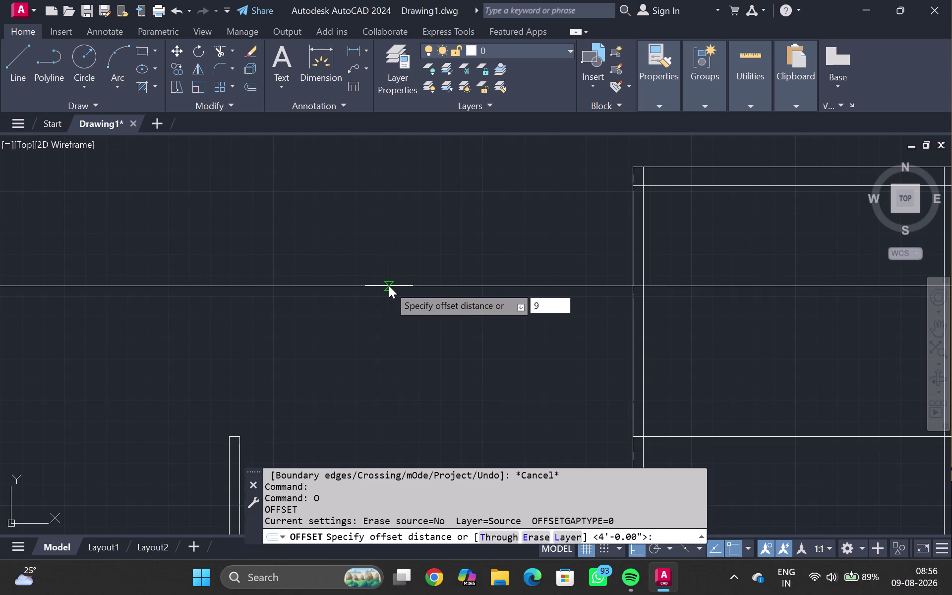
key(shift+quotedbl)
key(Return)
click(391, 311)
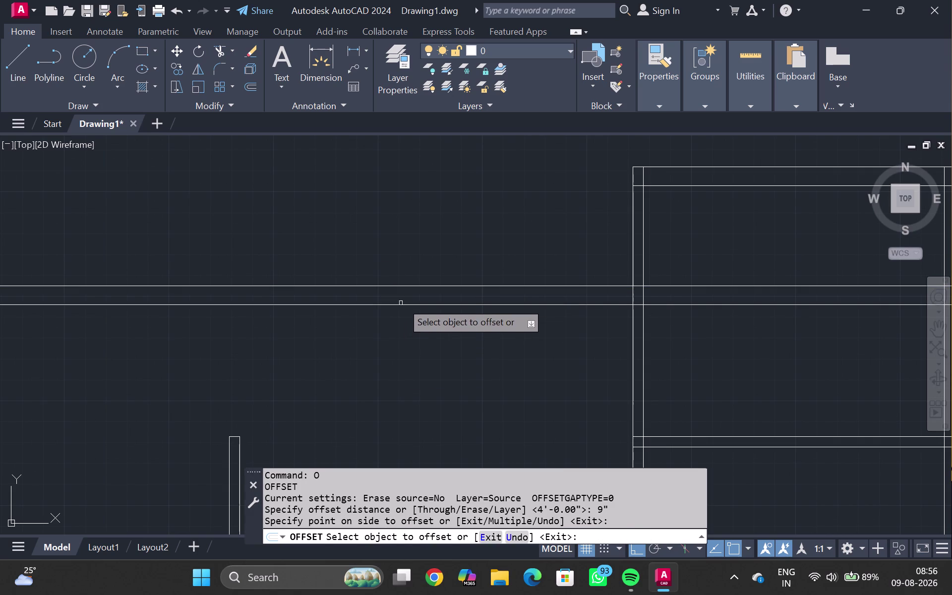
key(Escape)
text(TR)
key(Return)
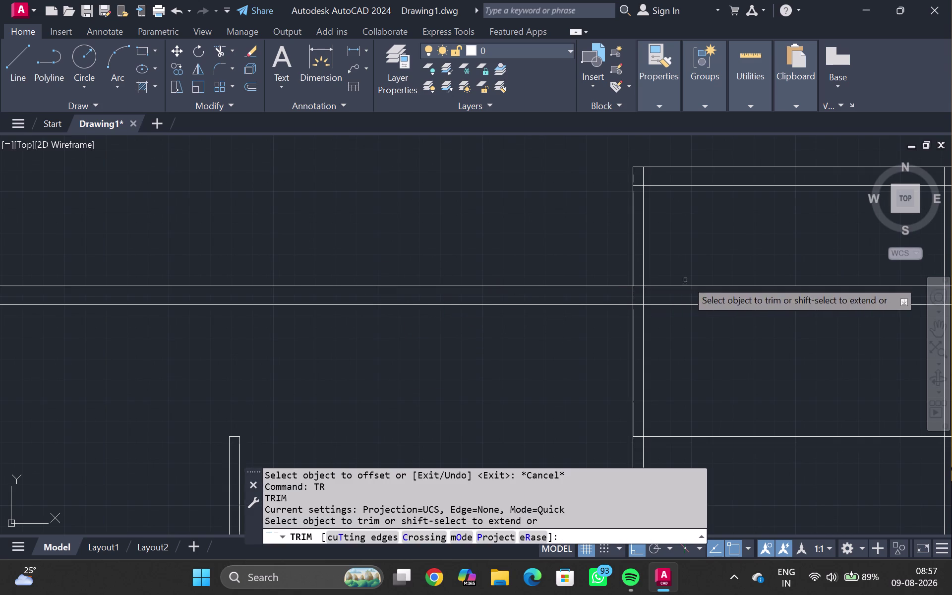
Trim the wall lines crossing inside the first T-junction.
drag(713, 267, 718, 344)
scroll(up, 3)
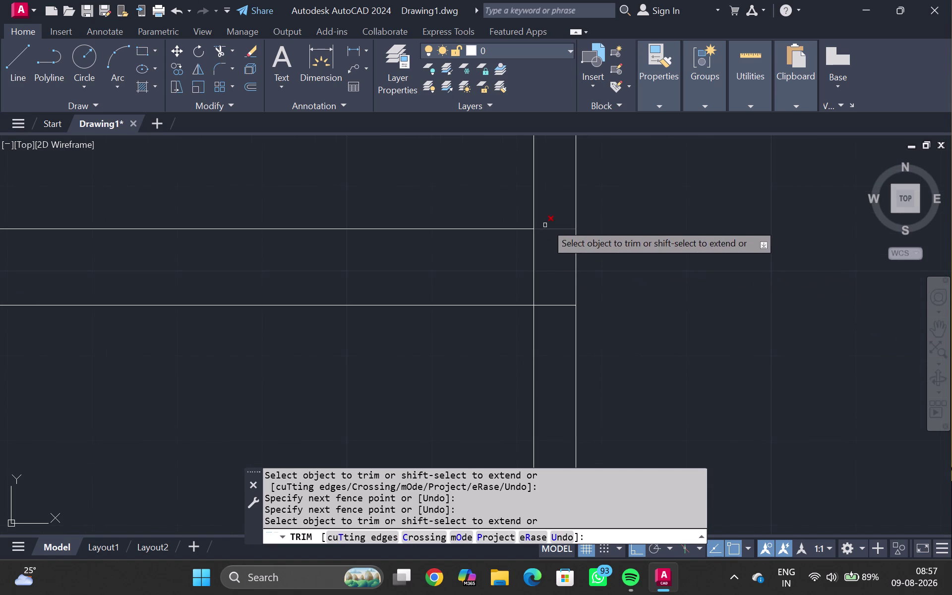
drag(551, 215, 510, 274)
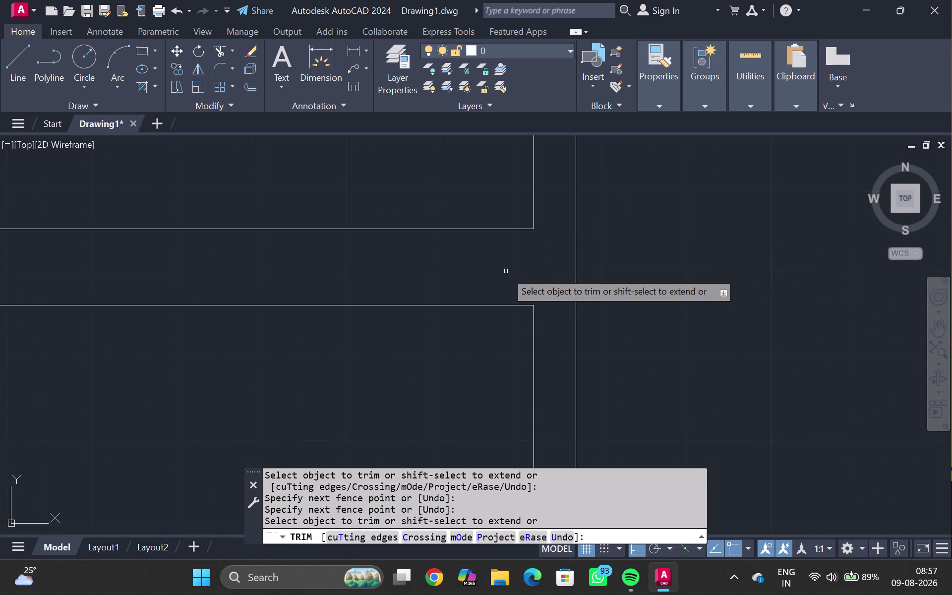
key(Escape)
scroll(down, 3)
scroll(down, 3)
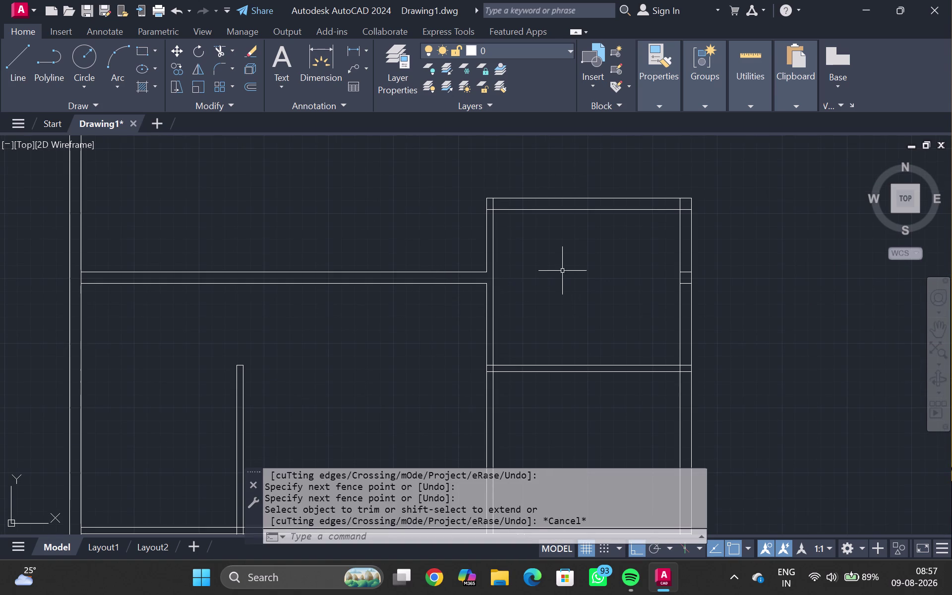
scroll(up, 3)
Trim the short wall piece at the next junction and view neighbouring rooms.
text(T)
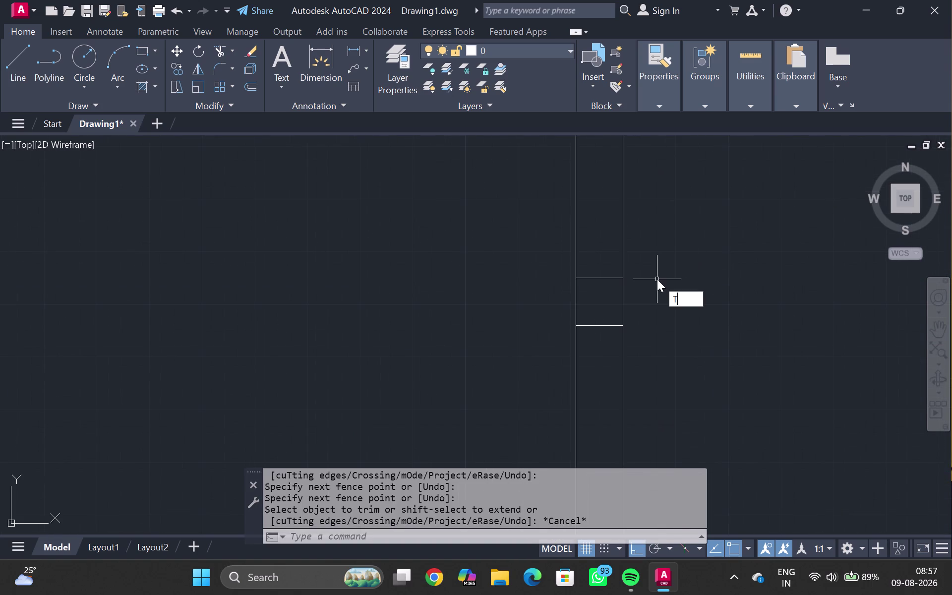
text(R)
key(Return)
drag(609, 272, 609, 312)
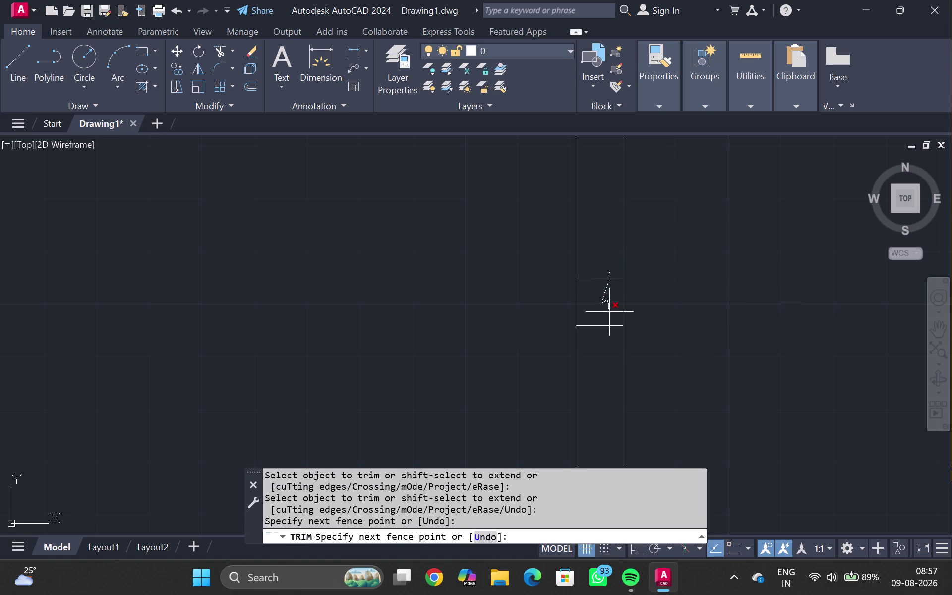
drag(609, 312, 601, 344)
key(Escape)
scroll(down, 3)
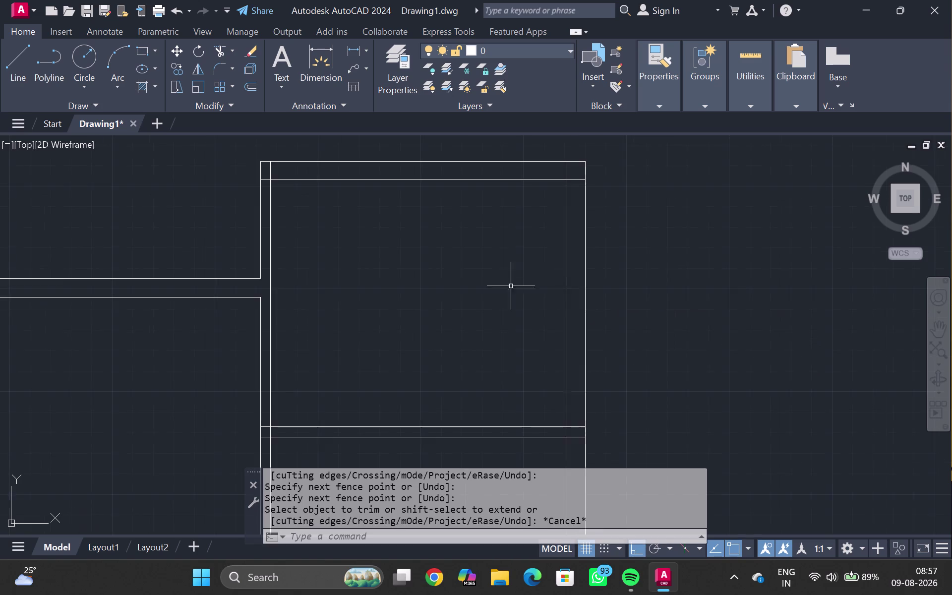
scroll(down, 3)
middle_drag(449, 301, 586, 274)
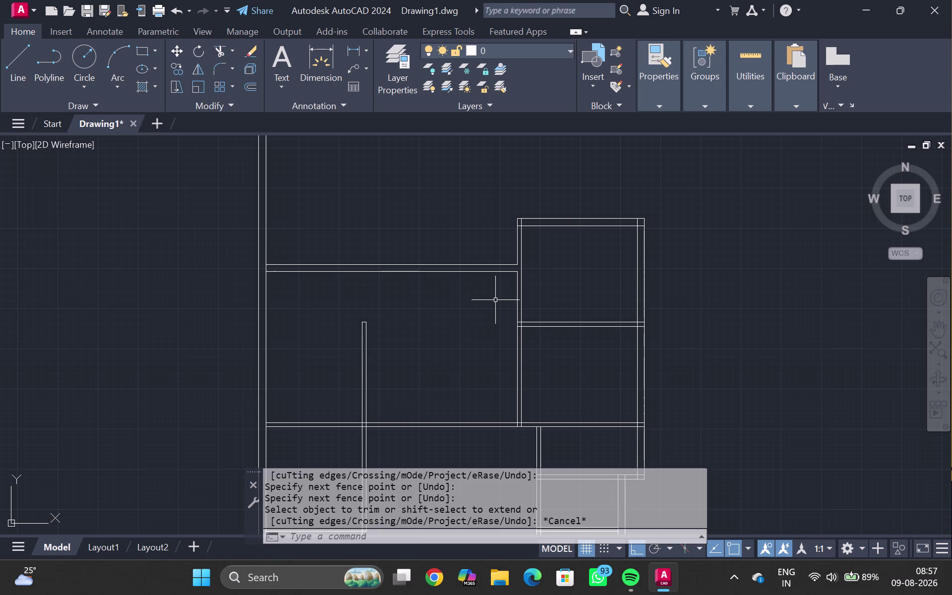
scroll(up, 3)
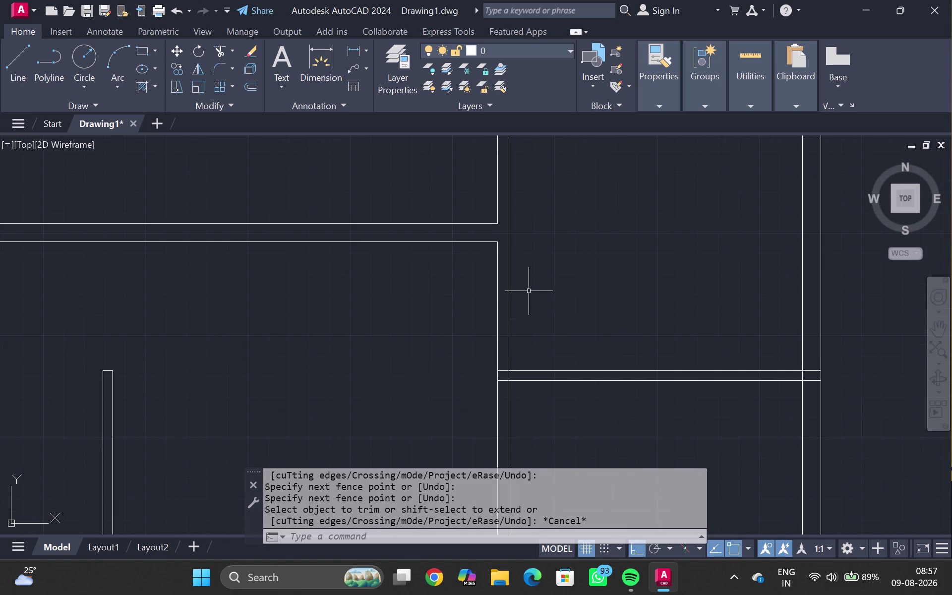
middle_click(529, 290)
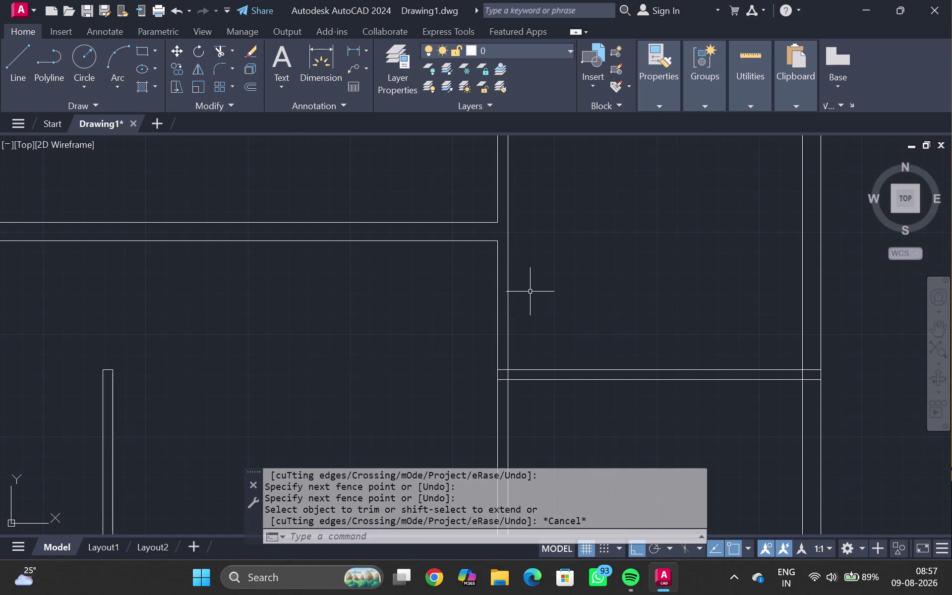
key(d)
text(LI)
key(Return)
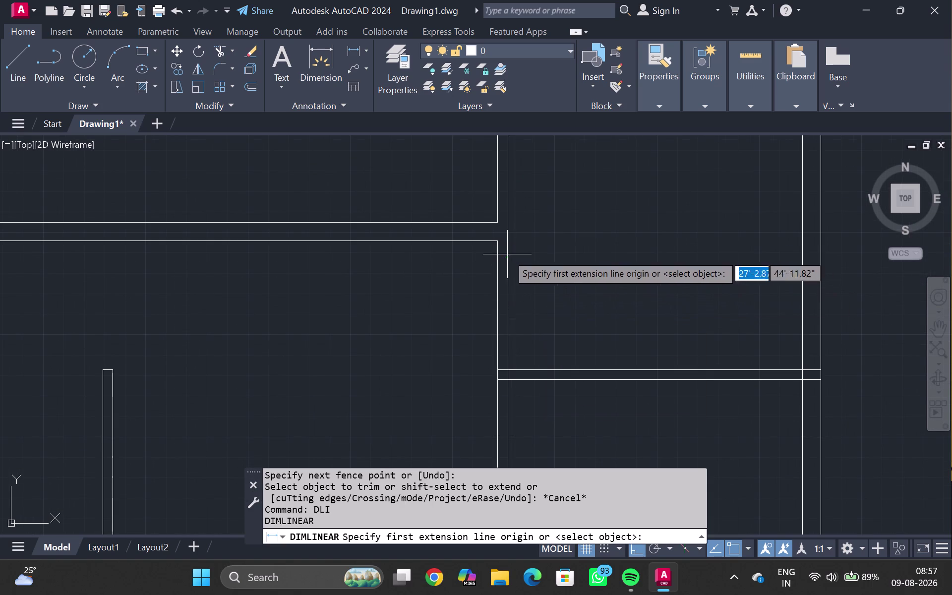
click(499, 244)
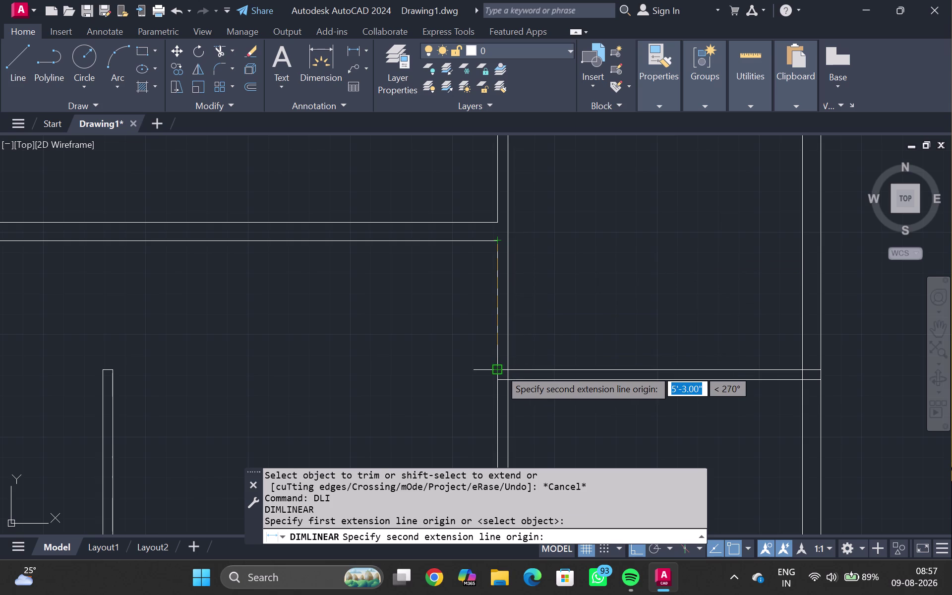
click(501, 369)
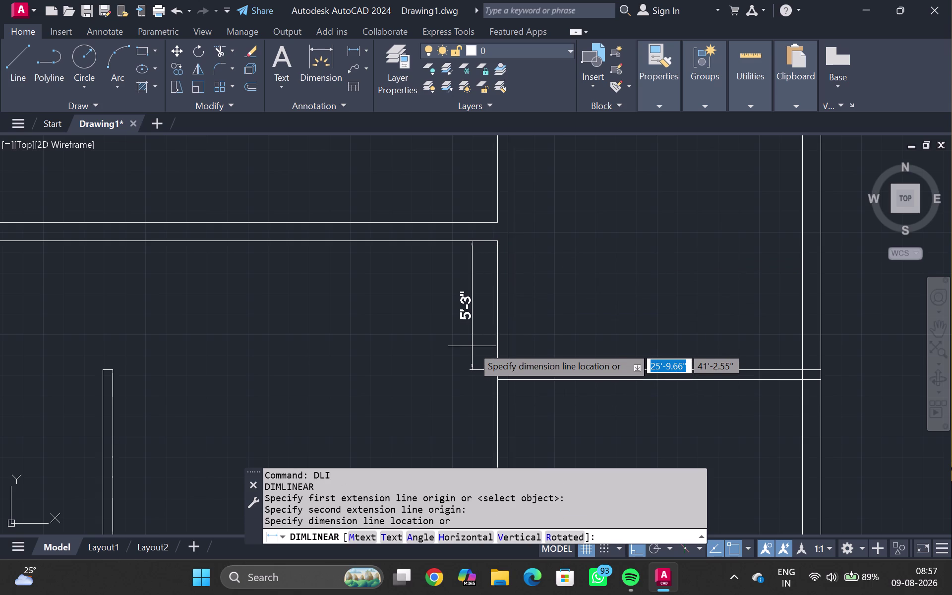
scroll(up, 3)
key(Escape)
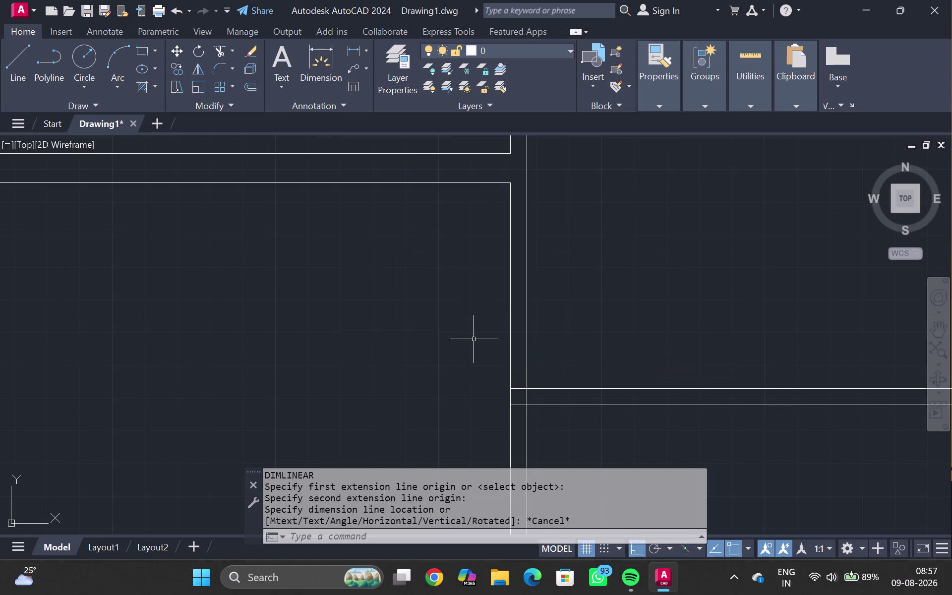
Zoom out over the whole floor plan, then move to the upper rooms.
scroll(down, 3)
scroll(down, 3)
scroll(up, 3)
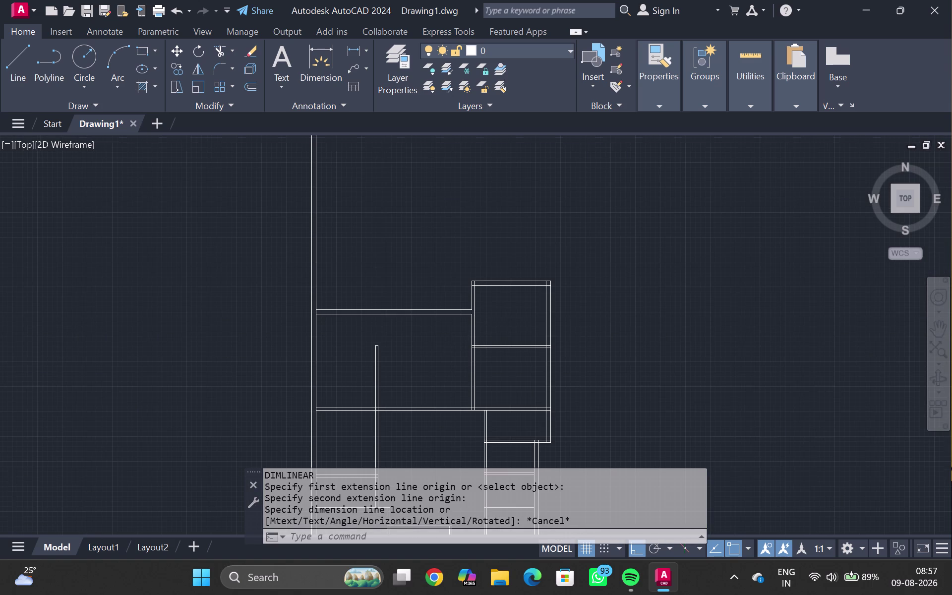
middle_drag(499, 314, 504, 305)
scroll(down, 3)
middle_drag(471, 351, 483, 296)
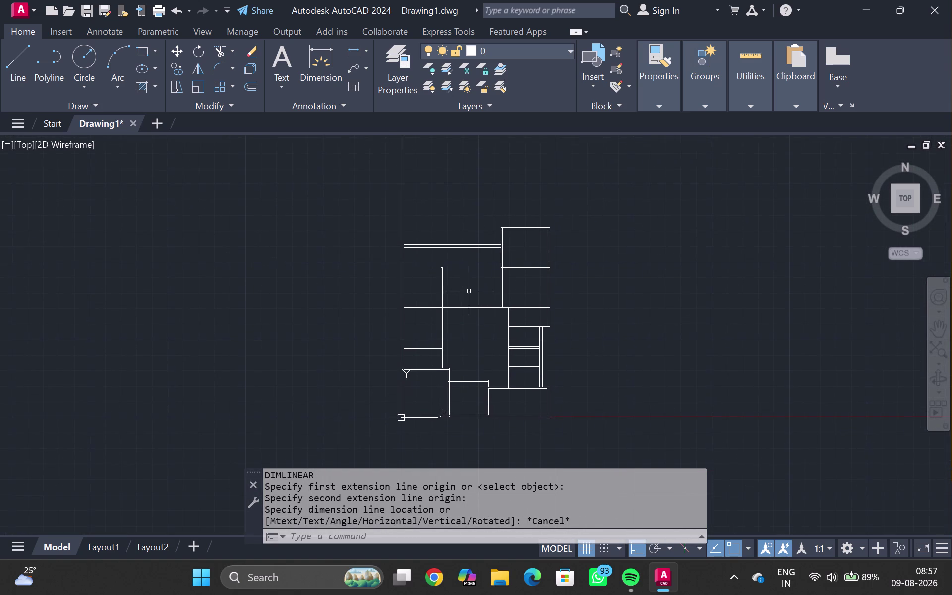
scroll(up, 3)
middle_drag(424, 302, 418, 349)
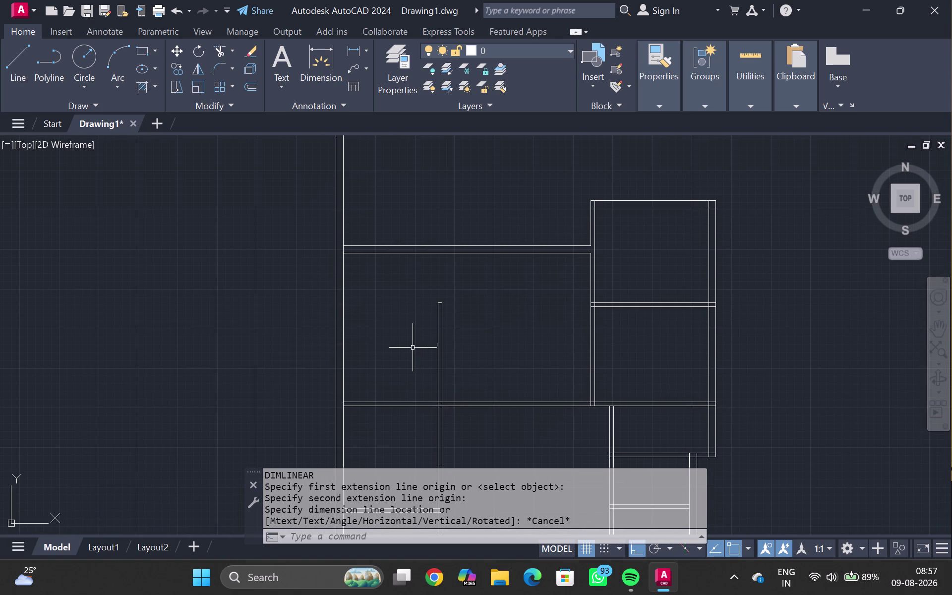
Cancel a trim and start extending the upper wall lines.
text(TR)
key(Escape)
key(Escape)
key(Escape)
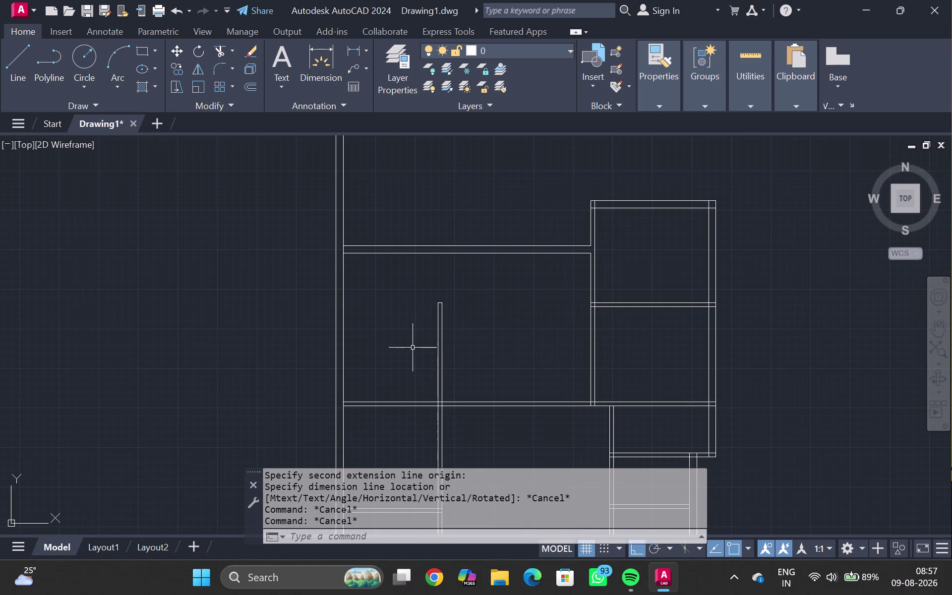
text(EX)
key(Return)
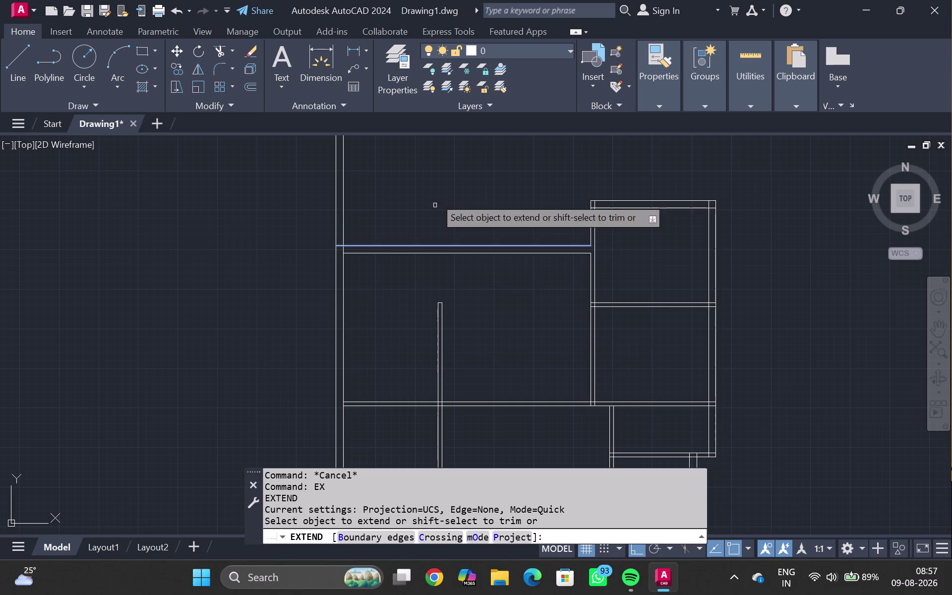
Extend a room wall line to the outer wall, then trim the upper-left wall corner.
drag(408, 215, 394, 301)
key(Escape)
text(T)
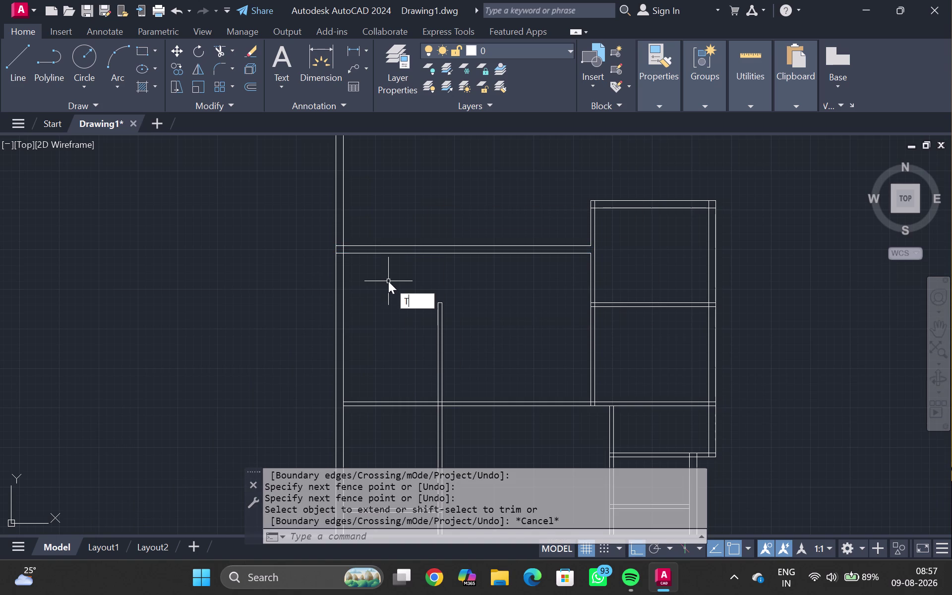
text(R)
key(Return)
drag(394, 207, 256, 281)
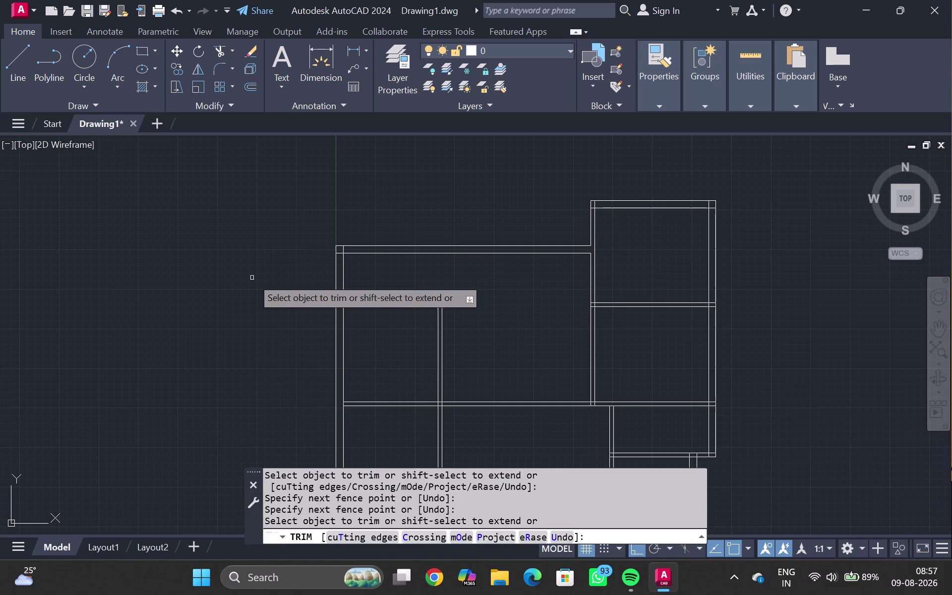
key(Escape)
Restart TRIM over the lower-left rooms, undoing a trial trim at the outer corner.
scroll(down, 3)
scroll(down, 3)
scroll(up, 3)
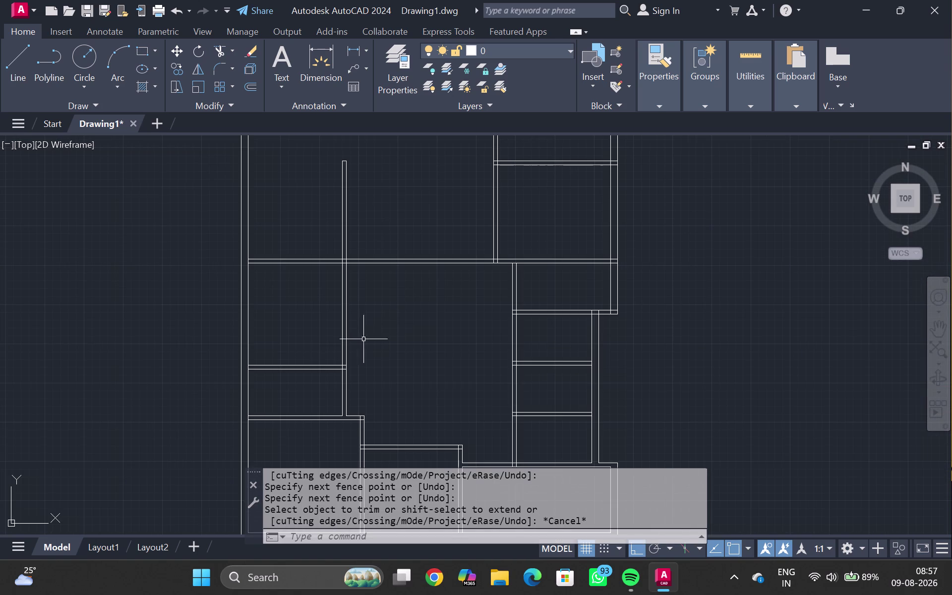
middle_drag(315, 345, 338, 304)
text(T)
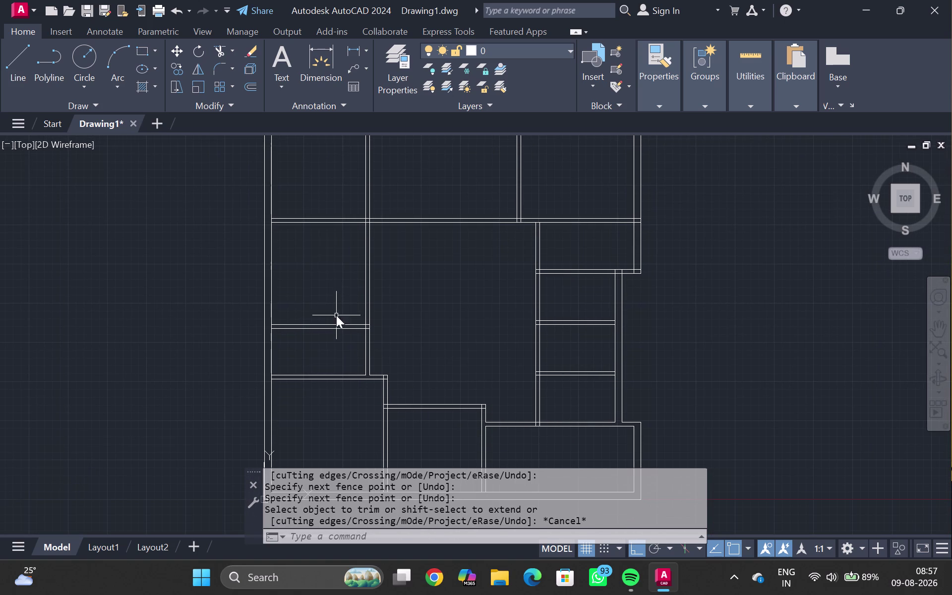
text(R)
key(Return)
middle_drag(278, 210, 283, 213)
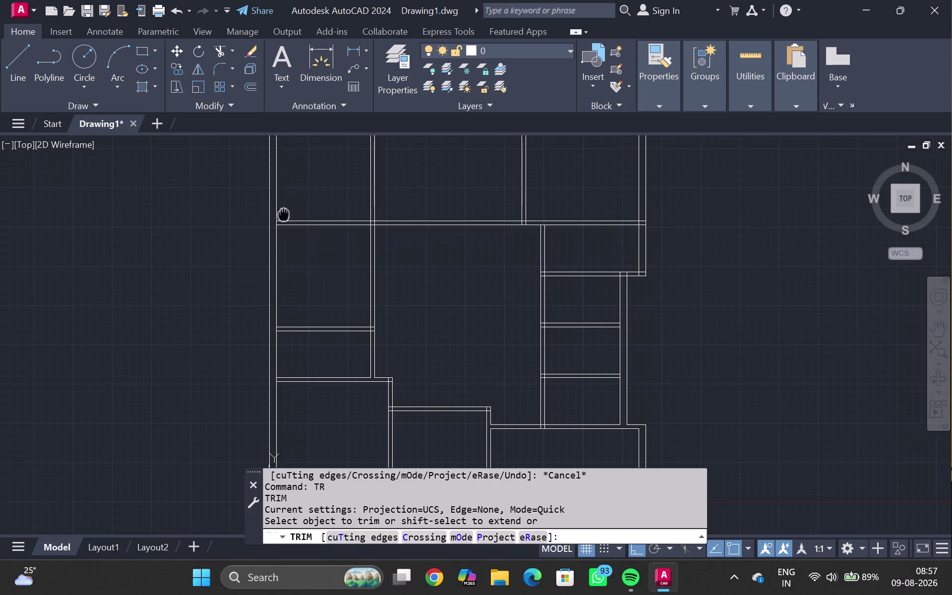
middle_drag(282, 213, 272, 416)
scroll(up, 3)
middle_drag(273, 307, 298, 446)
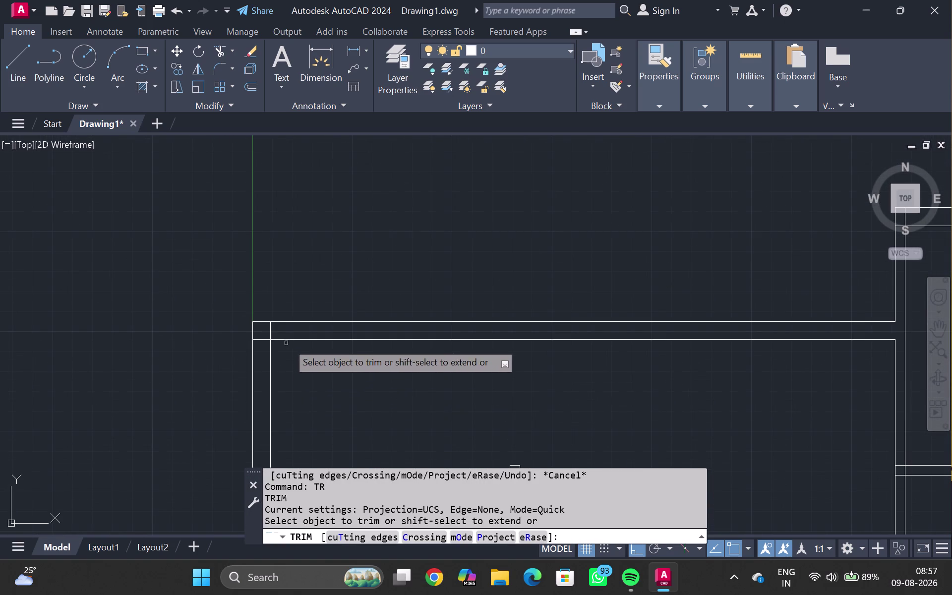
drag(283, 330, 272, 340)
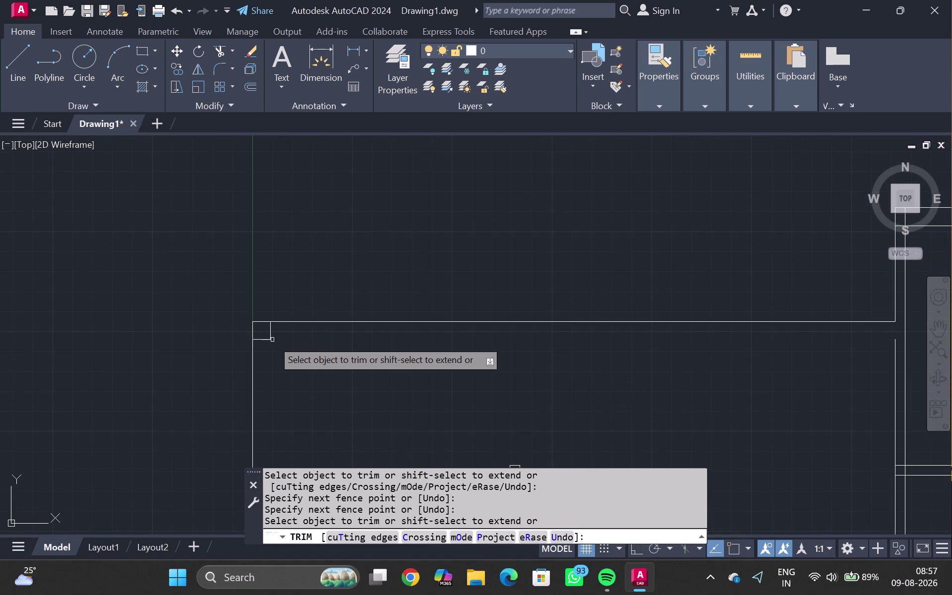
key(ctrl+z)
Cut away the crossing wall line at a lower-left junction.
scroll(down, 3)
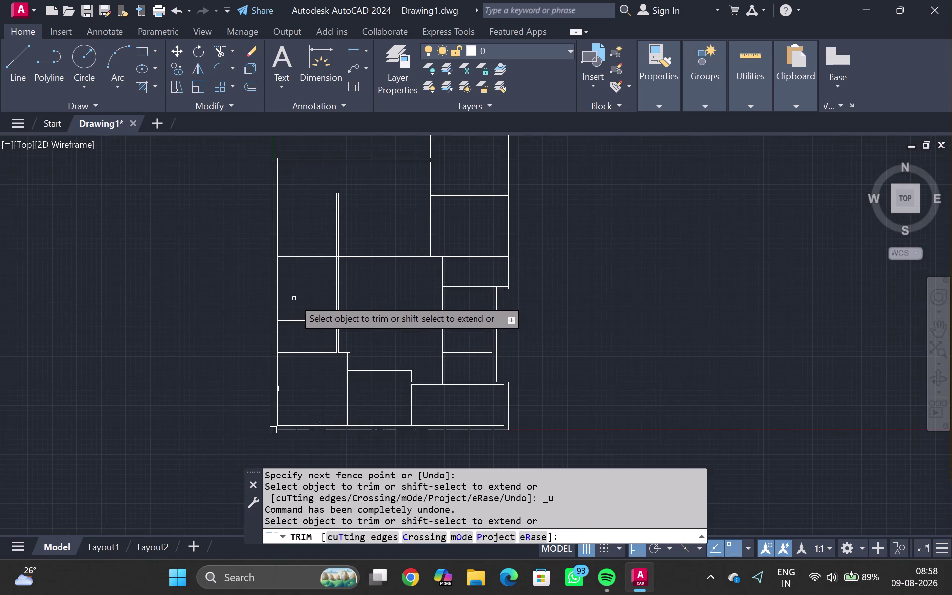
middle_drag(297, 299, 308, 410)
middle_drag(314, 283, 315, 414)
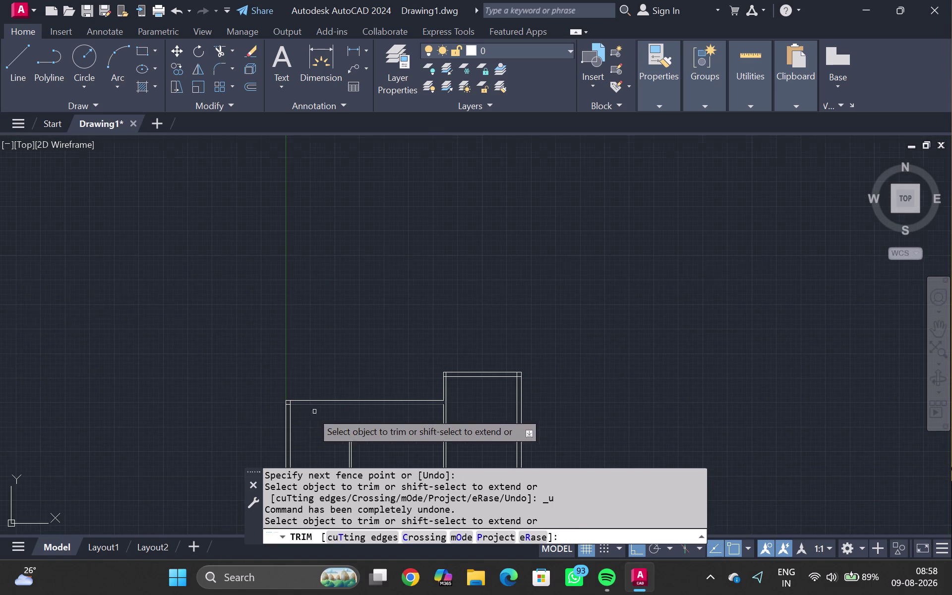
scroll(up, 3)
scroll(up, 3)
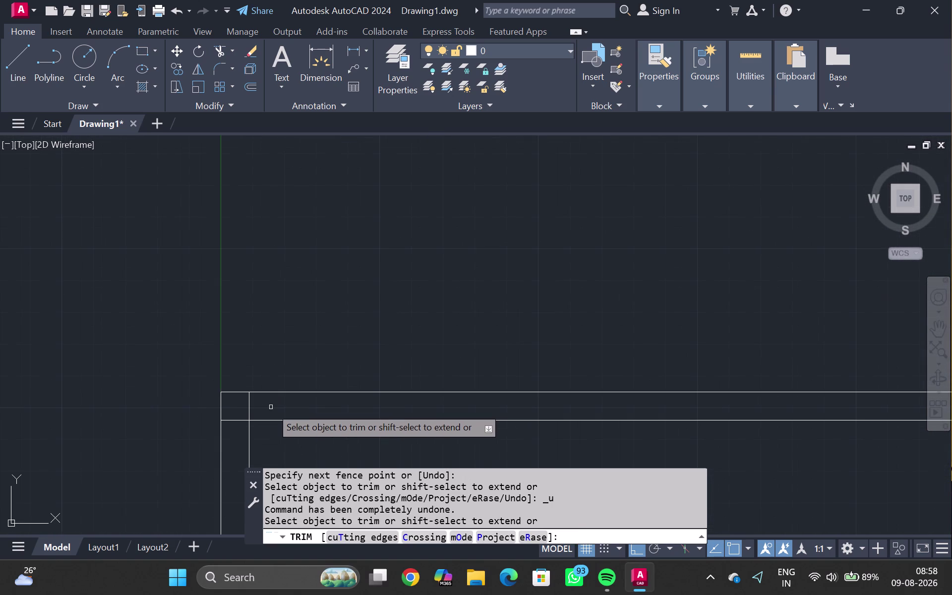
drag(271, 407, 235, 427)
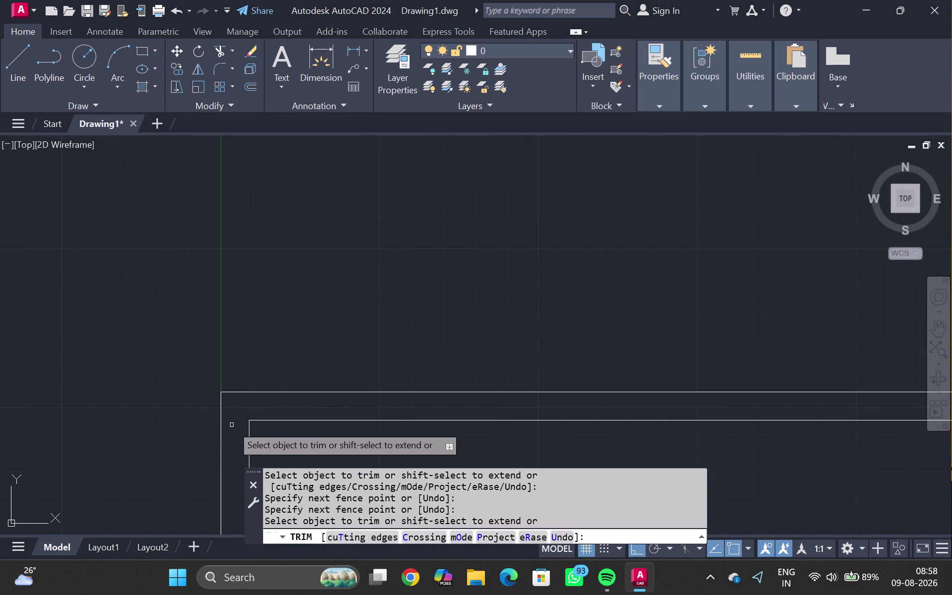
key(Escape)
Trim the overlapping lines at the upper-right wall corner with TR.
scroll(down, 3)
scroll(down, 3)
middle_drag(590, 347, 442, 376)
scroll(up, 3)
scroll(up, 3)
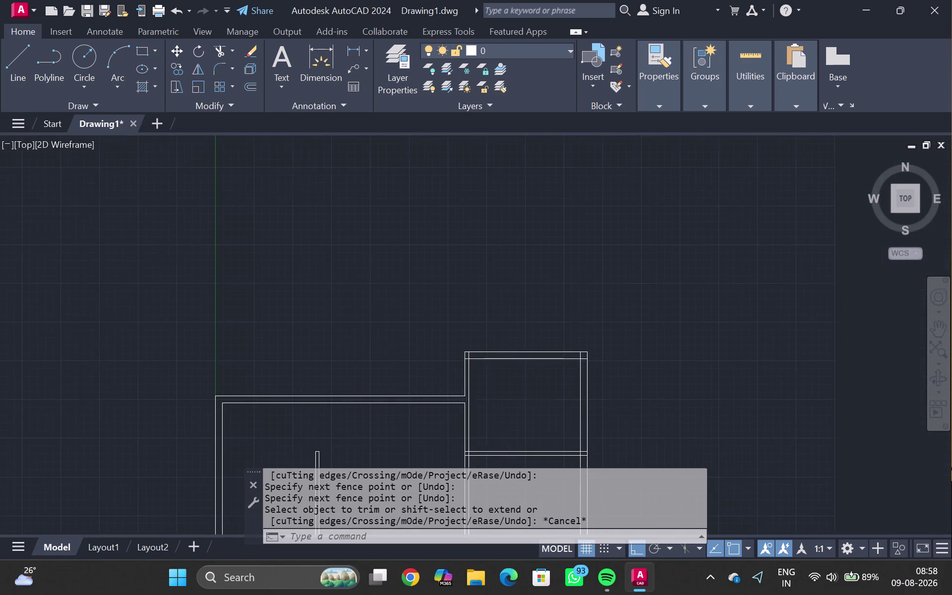
scroll(up, 3)
middle_drag(442, 376, 442, 377)
scroll(up, 3)
drag(525, 290, 525, 291)
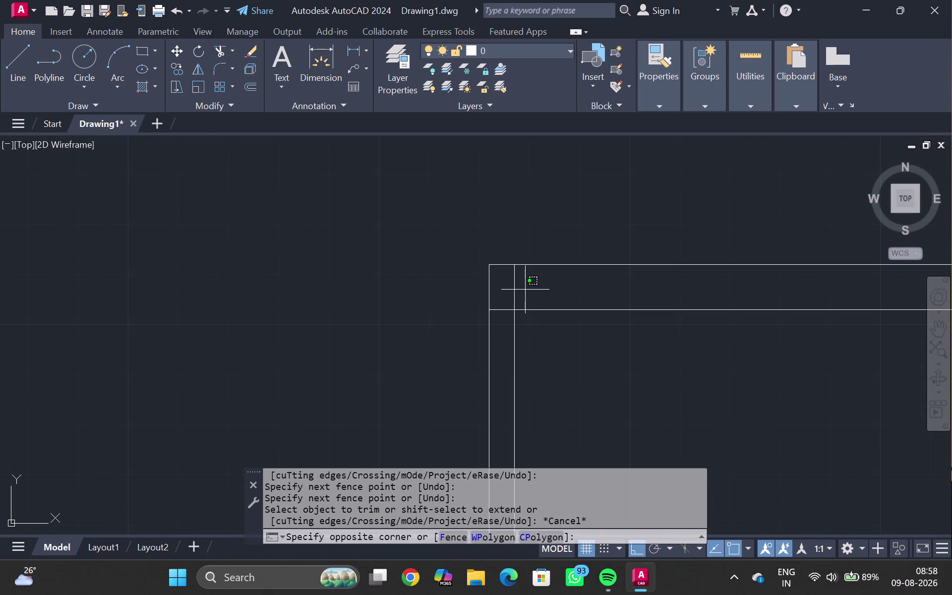
drag(525, 290, 505, 320)
key(Escape)
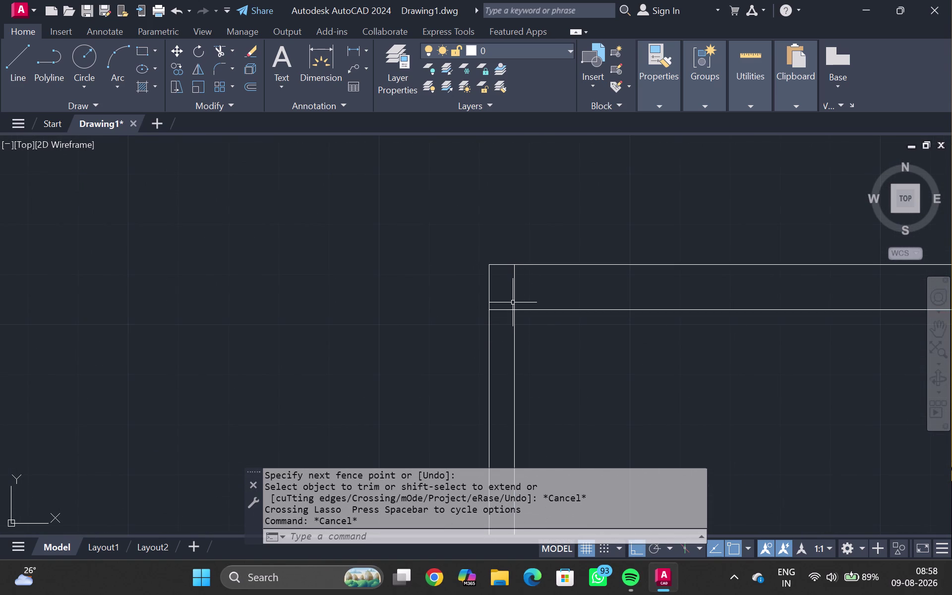
text(TR)
key(Return)
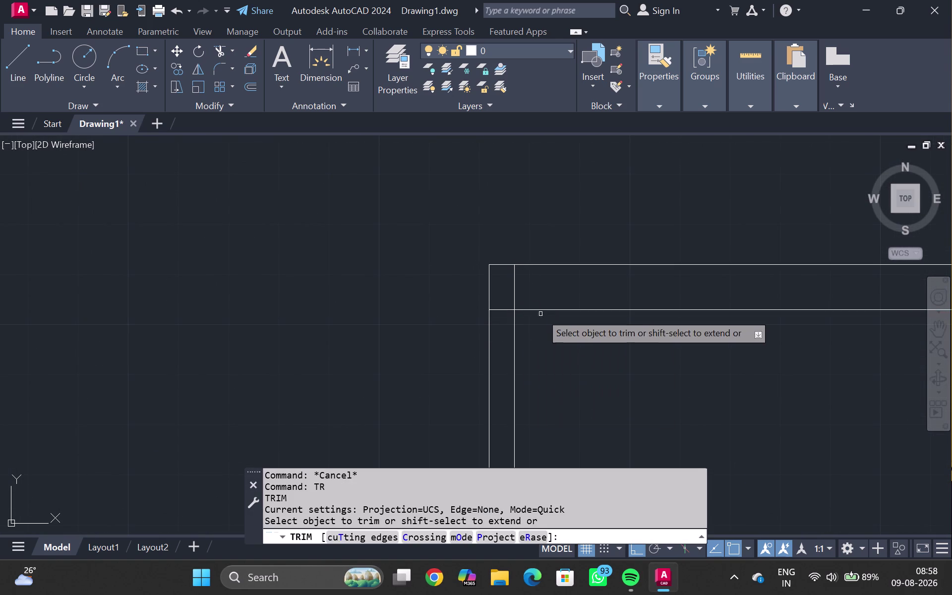
drag(520, 292, 497, 320)
scroll(down, 3)
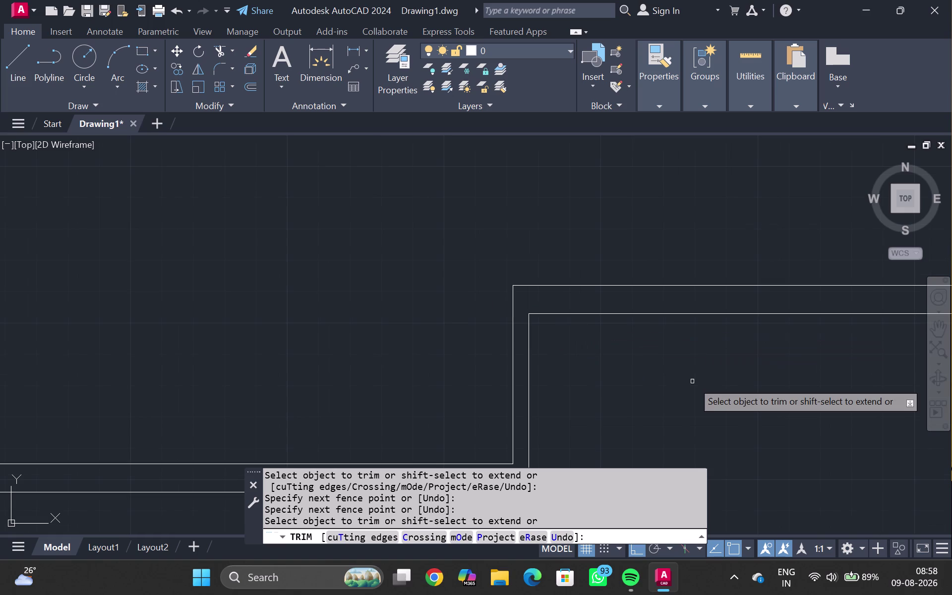
Trim the extra line ends at the next wall corner.
middle_drag(284, 594, 25, 594)
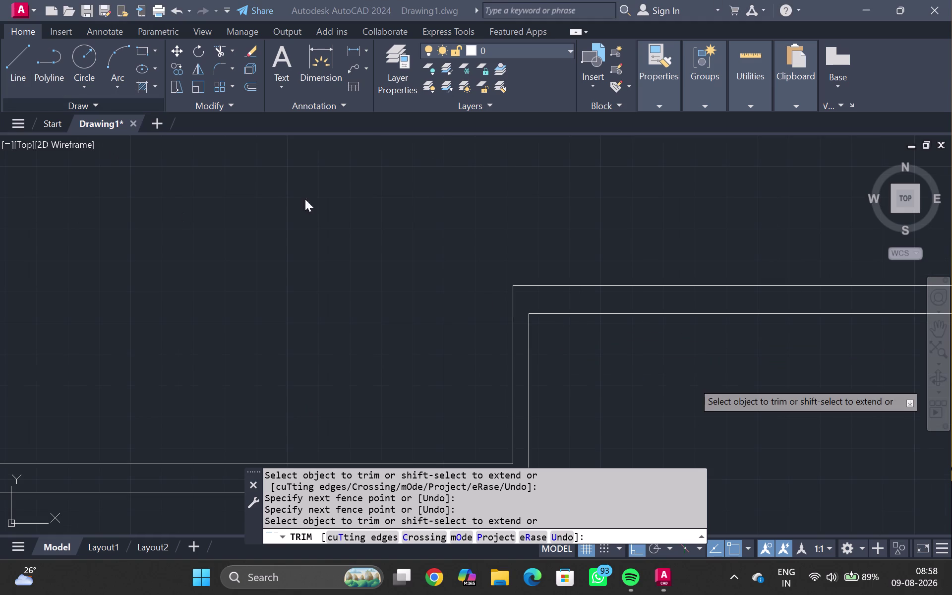
middle_drag(231, 163, 308, 185)
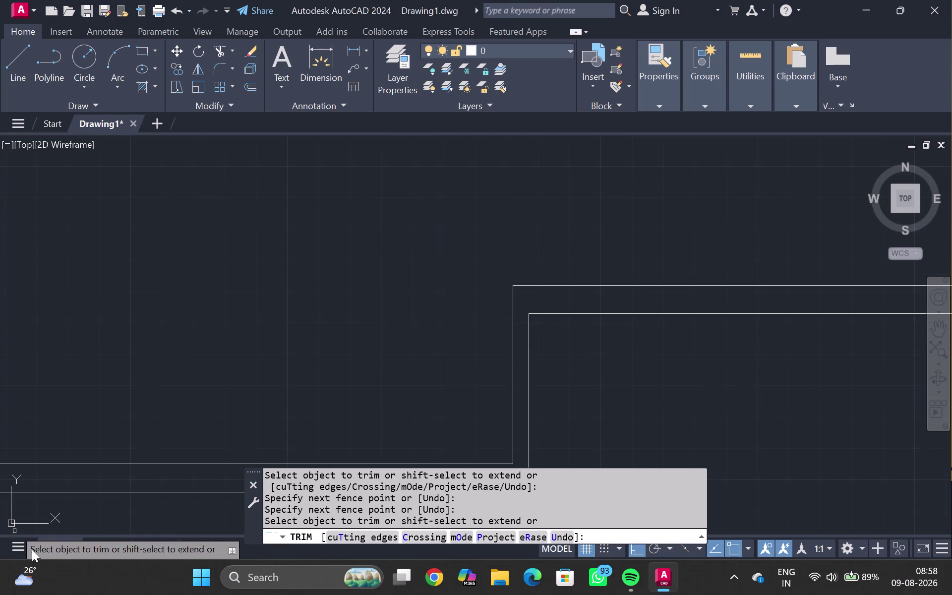
middle_click(615, 360)
scroll(down, 3)
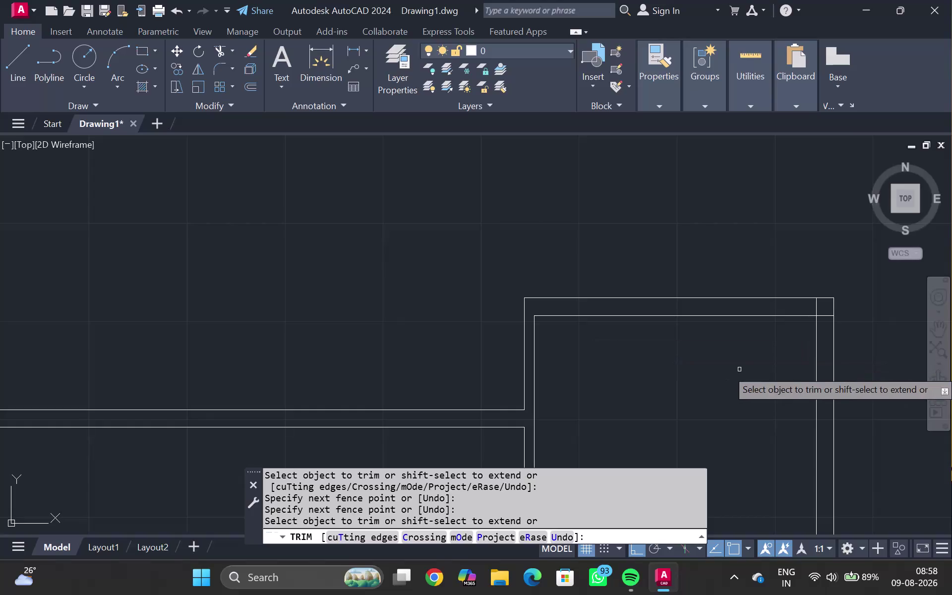
middle_drag(739, 369, 558, 346)
scroll(up, 3)
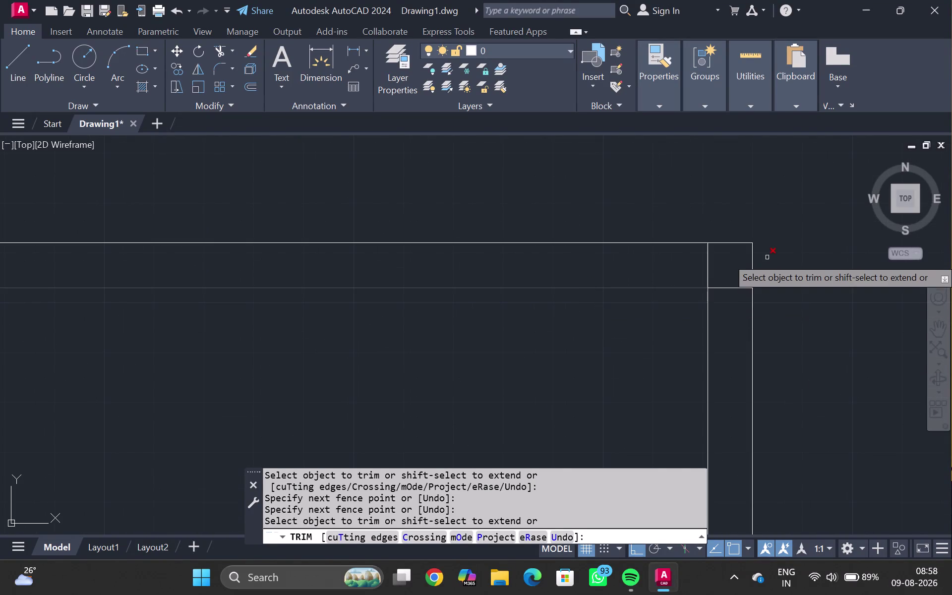
scroll(up, 3)
drag(697, 241, 775, 310)
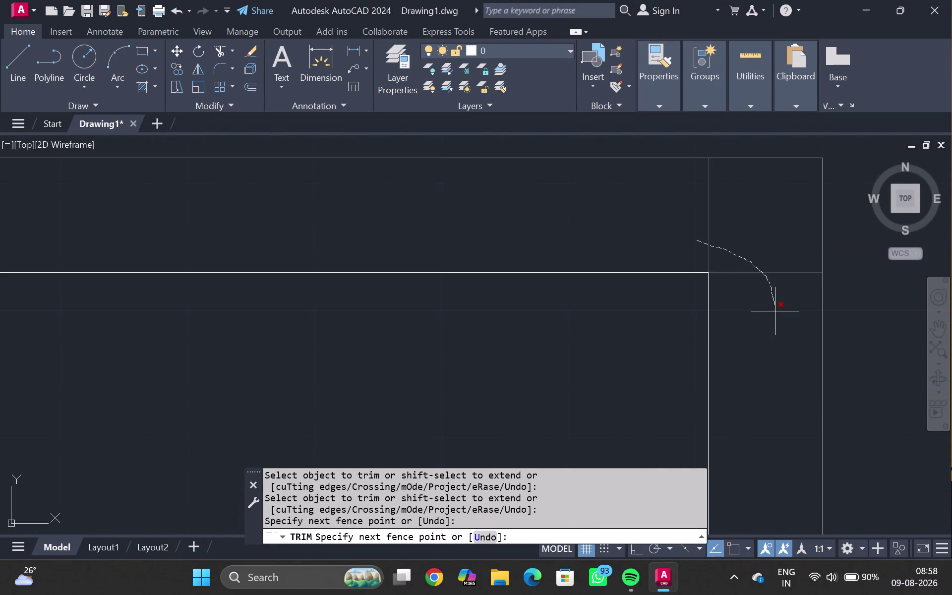
drag(775, 310, 775, 315)
Trim the crossing lines at the vertical wall junction, then zoom out to the whole plan.
scroll(down, 3)
middle_drag(615, 380, 599, 266)
scroll(down, 3)
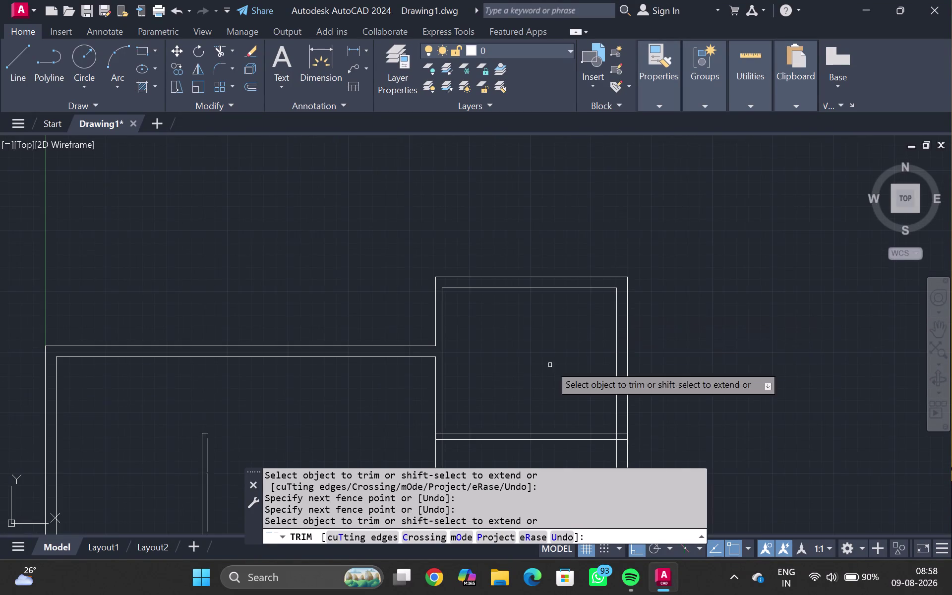
middle_drag(554, 365, 557, 352)
middle_drag(555, 280, 547, 233)
scroll(up, 3)
scroll(up, 3)
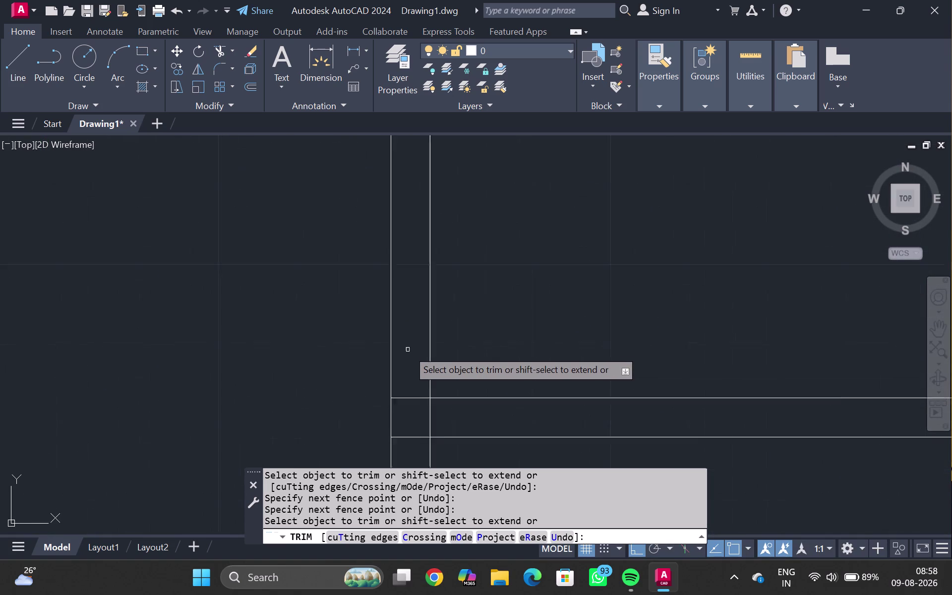
scroll(up, 3)
middle_click(416, 393)
middle_drag(419, 393, 405, 254)
drag(398, 253, 398, 376)
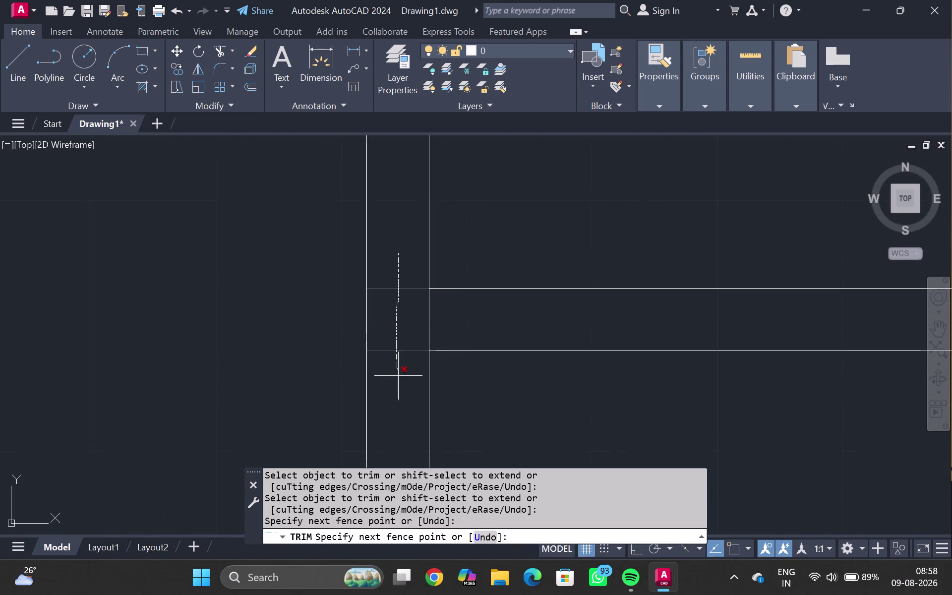
drag(399, 376, 442, 319)
scroll(down, 3)
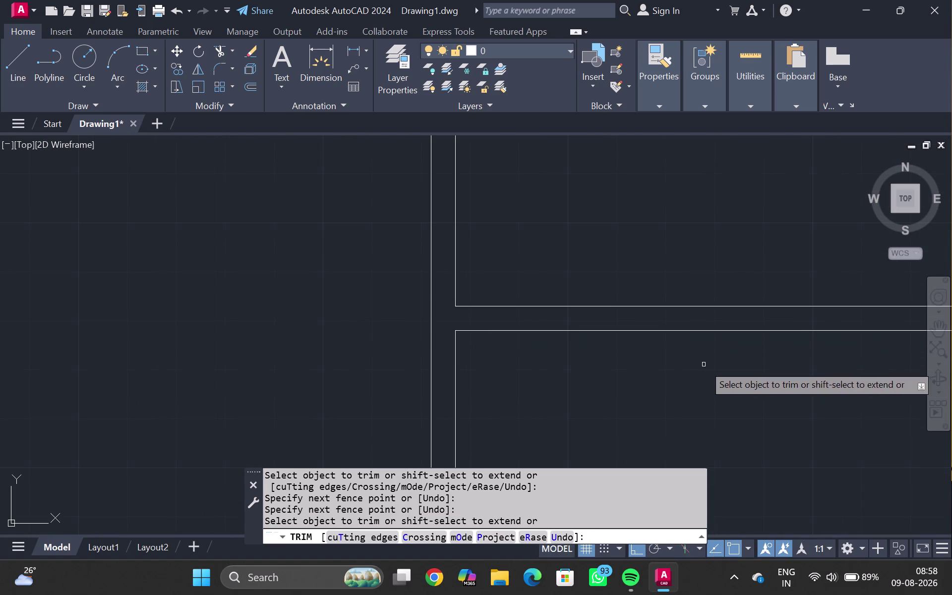
middle_click(706, 366)
middle_click(706, 366)
Trim the overlapping lines at a wall junction and its adjacent corner.
middle_drag(527, 361, 435, 358)
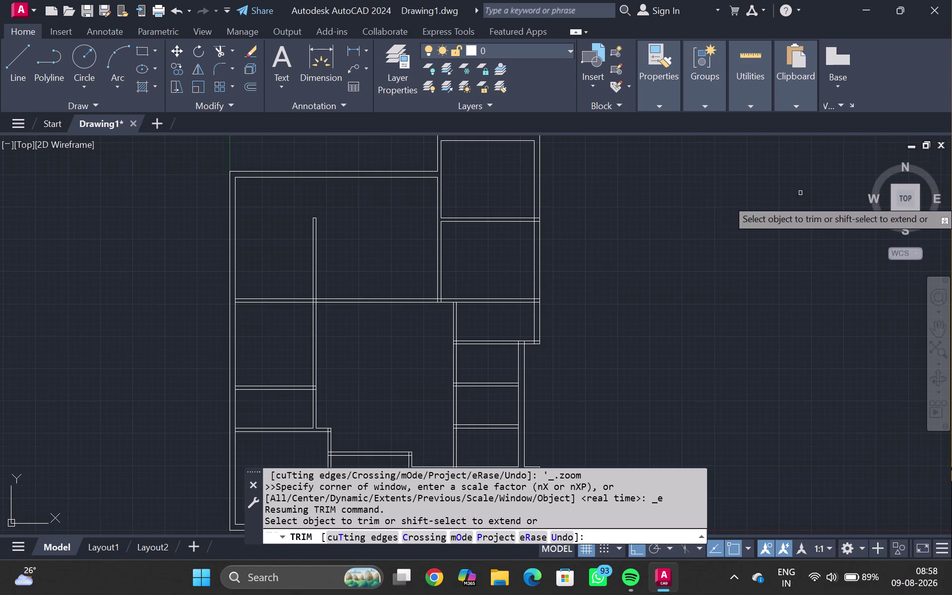
scroll(up, 3)
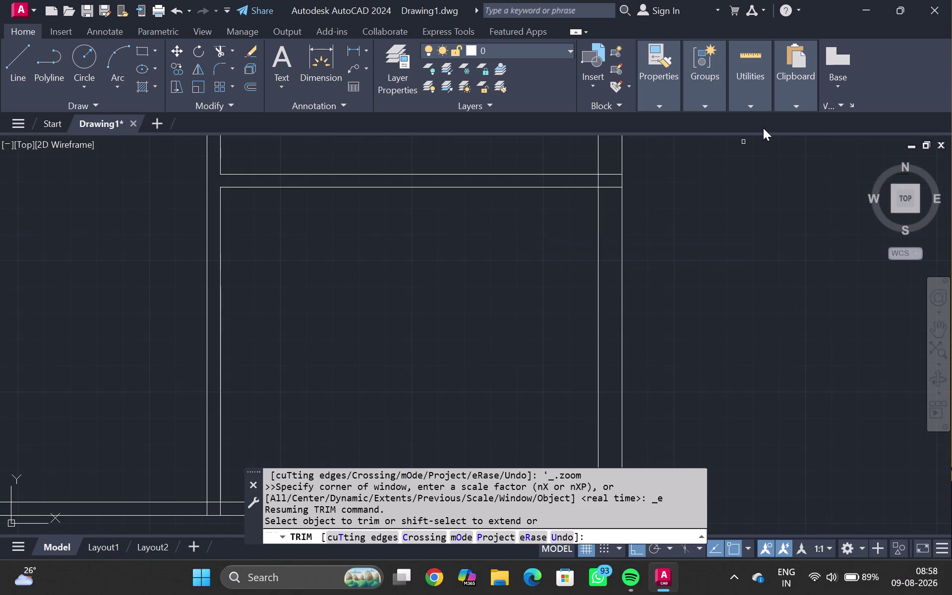
middle_click(557, 226)
middle_drag(557, 235, 516, 321)
middle_click(514, 327)
scroll(up, 3)
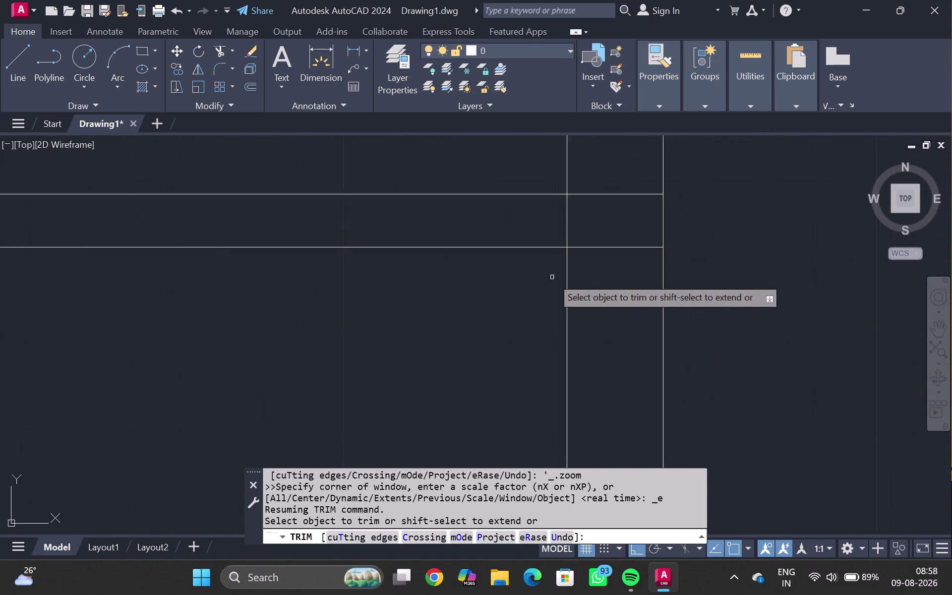
drag(621, 130, 628, 240)
drag(627, 243, 632, 236)
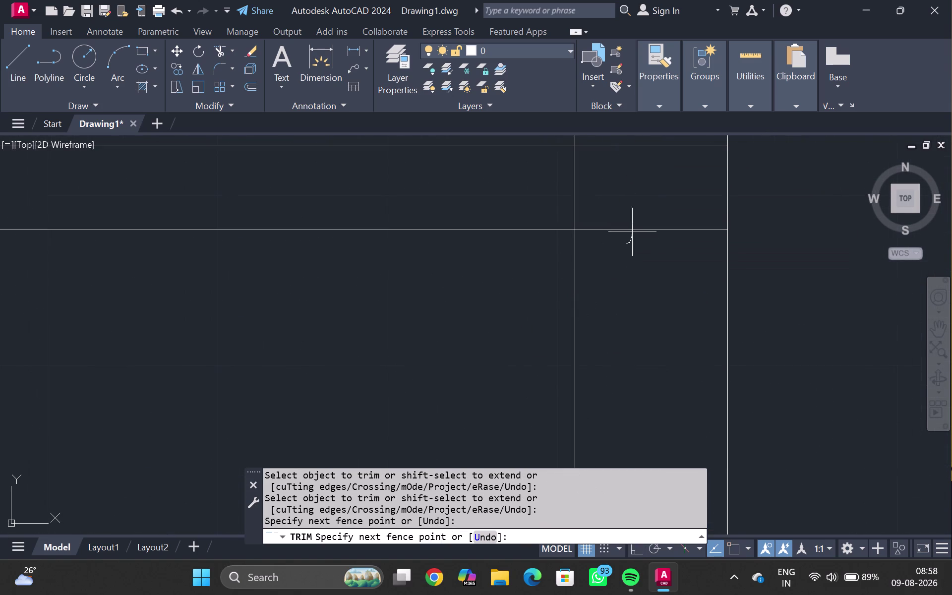
drag(631, 236, 631, 129)
drag(633, 156, 551, 190)
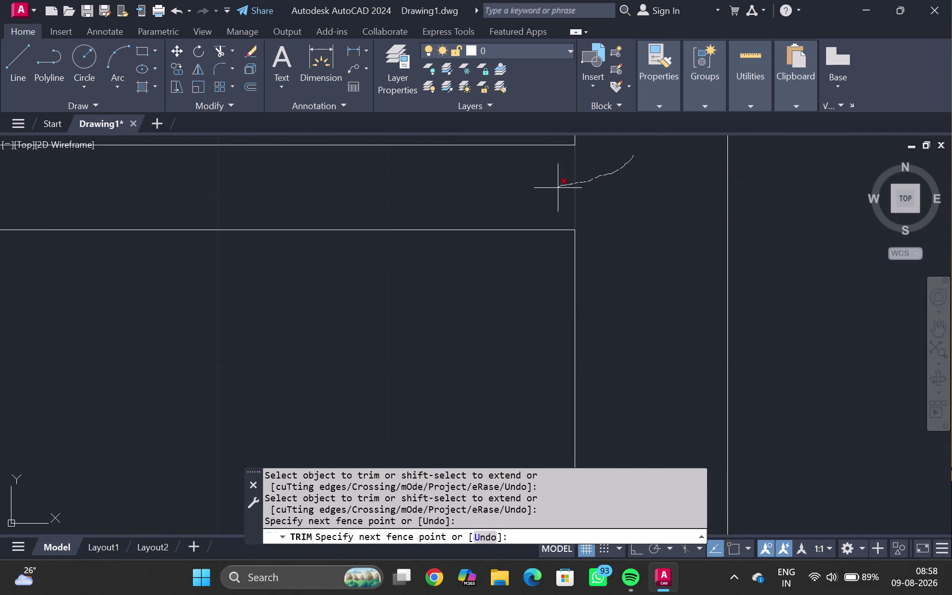
drag(551, 190, 538, 192)
Cut away the crossing wall lines at the next junction.
scroll(down, 3)
scroll(down, 3)
middle_drag(434, 314, 446, 261)
scroll(up, 3)
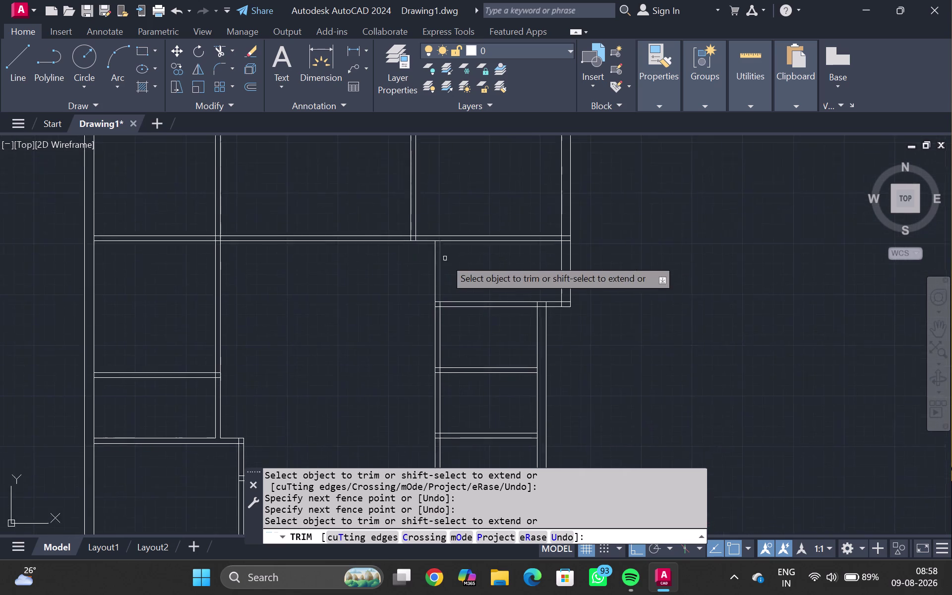
scroll(up, 3)
scroll(up, 3)
middle_drag(409, 257, 411, 337)
scroll(up, 3)
scroll(up, 3)
drag(188, 270, 191, 276)
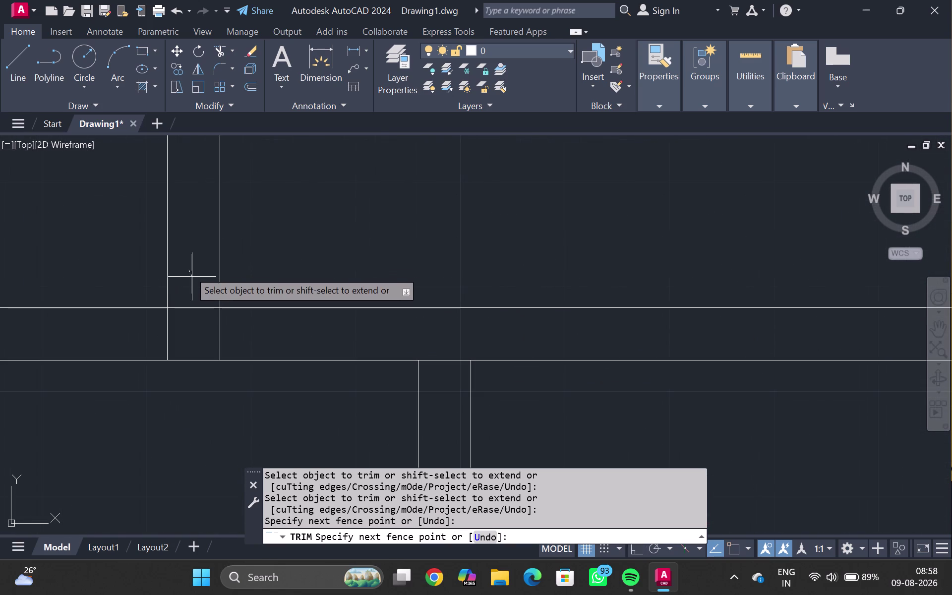
drag(191, 275, 313, 333)
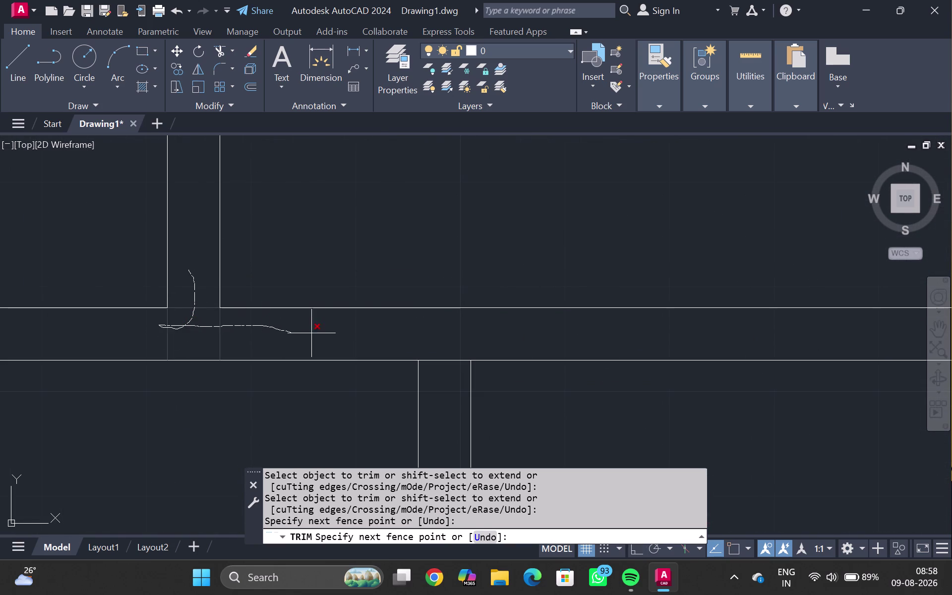
drag(313, 333, 445, 373)
Trim the extra line at another wall junction.
scroll(down, 3)
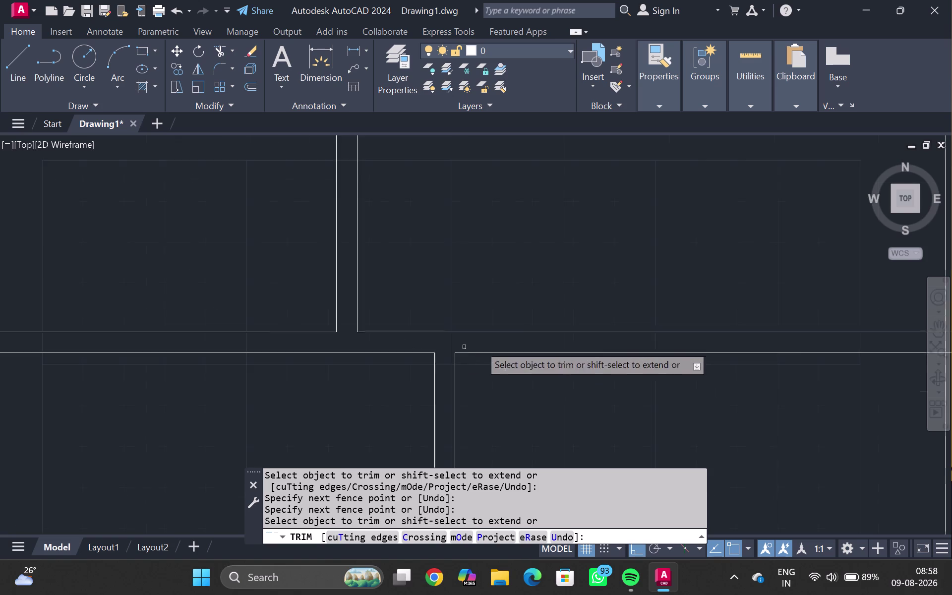
scroll(down, 3)
scroll(down, 3)
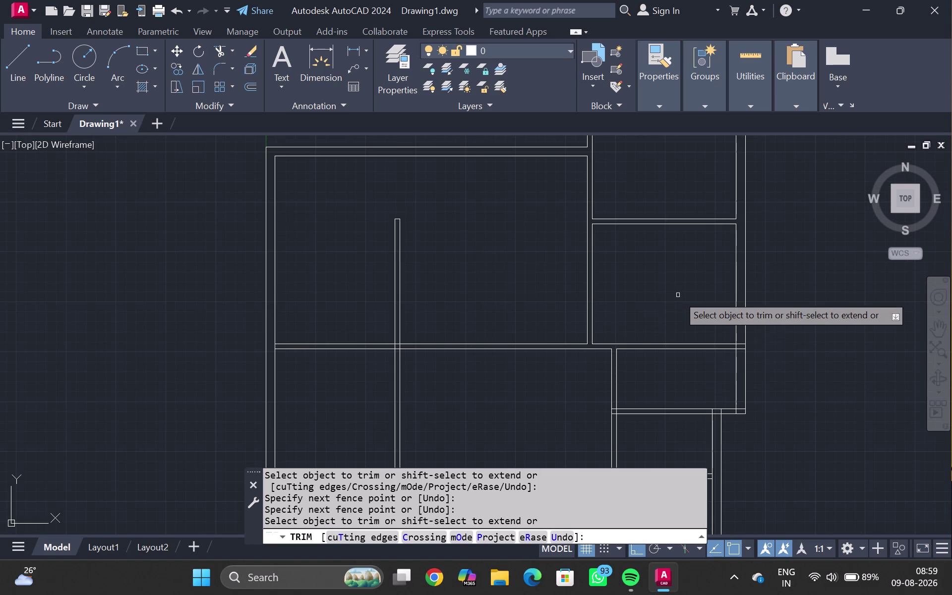
middle_drag(667, 290, 498, 284)
scroll(up, 3)
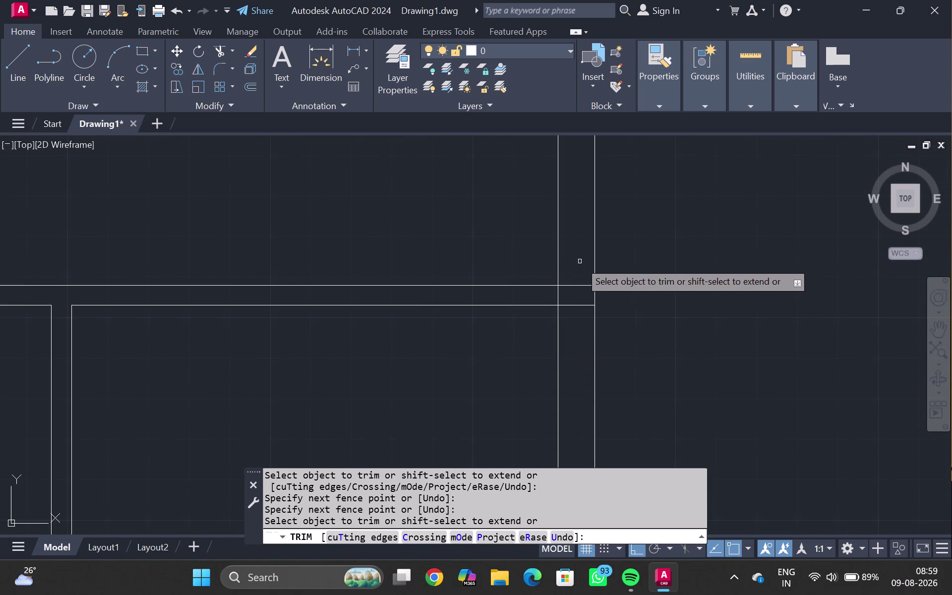
drag(580, 261, 548, 299)
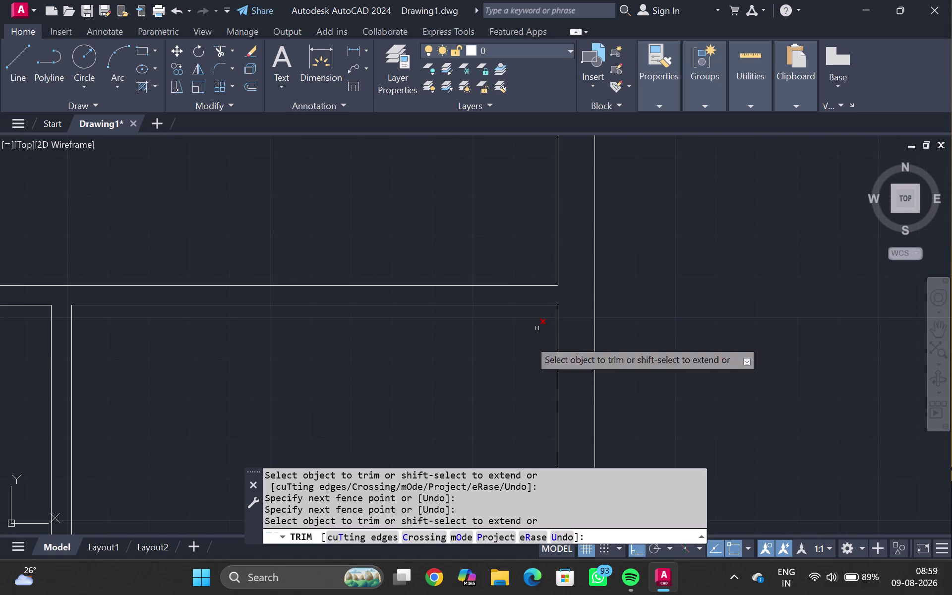
Draw a fence along the horizontal double wall to trim all crossing lines.
scroll(down, 3)
middle_drag(491, 367, 517, 298)
middle_drag(513, 309, 510, 265)
scroll(up, 3)
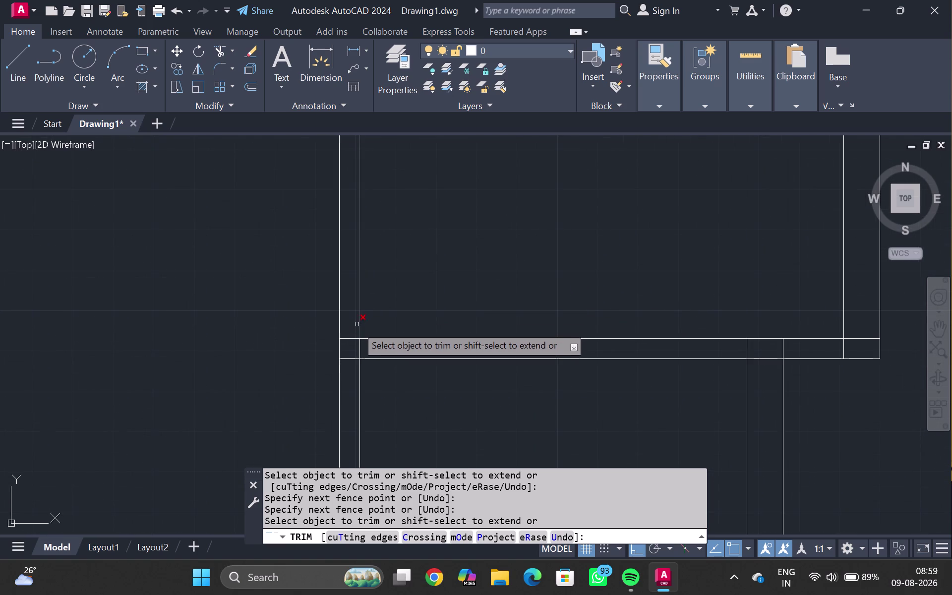
drag(353, 329, 397, 352)
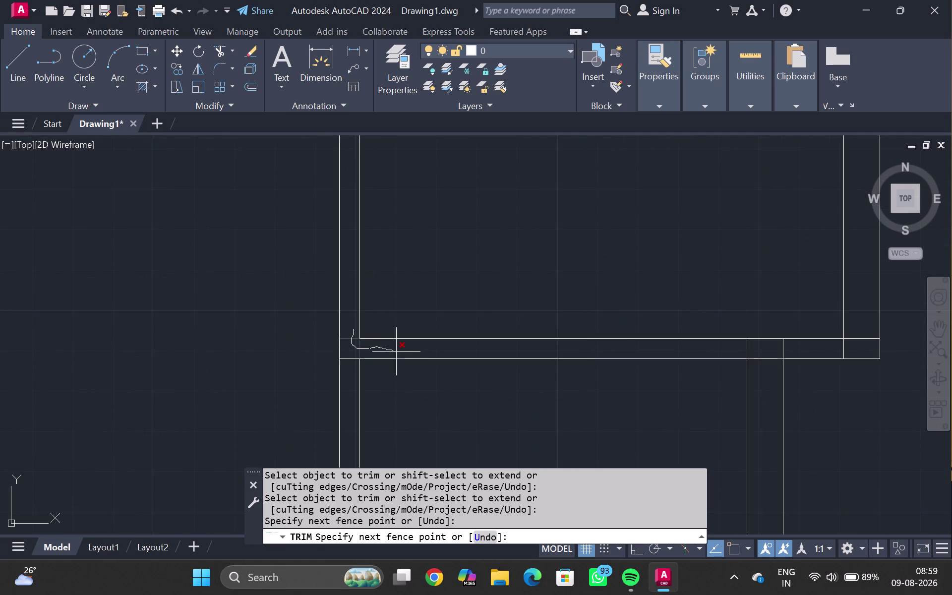
drag(397, 352, 599, 345)
drag(599, 345, 770, 344)
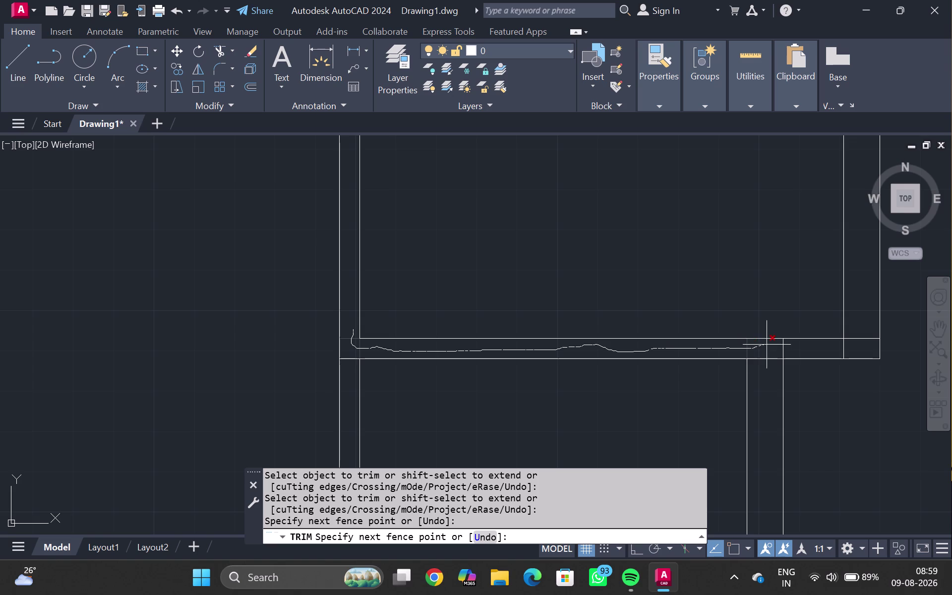
drag(770, 344, 870, 323)
drag(870, 323, 786, 357)
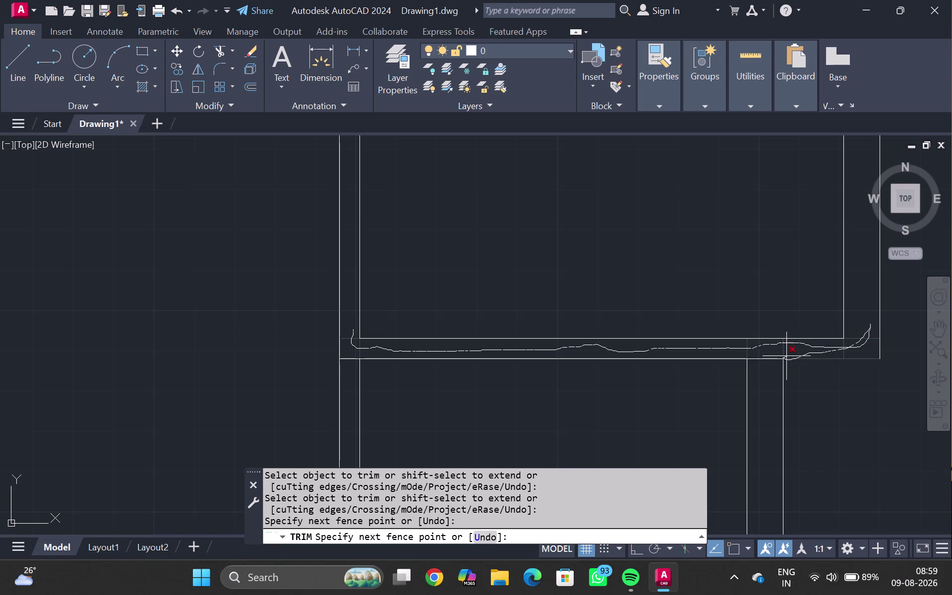
drag(786, 357, 841, 347)
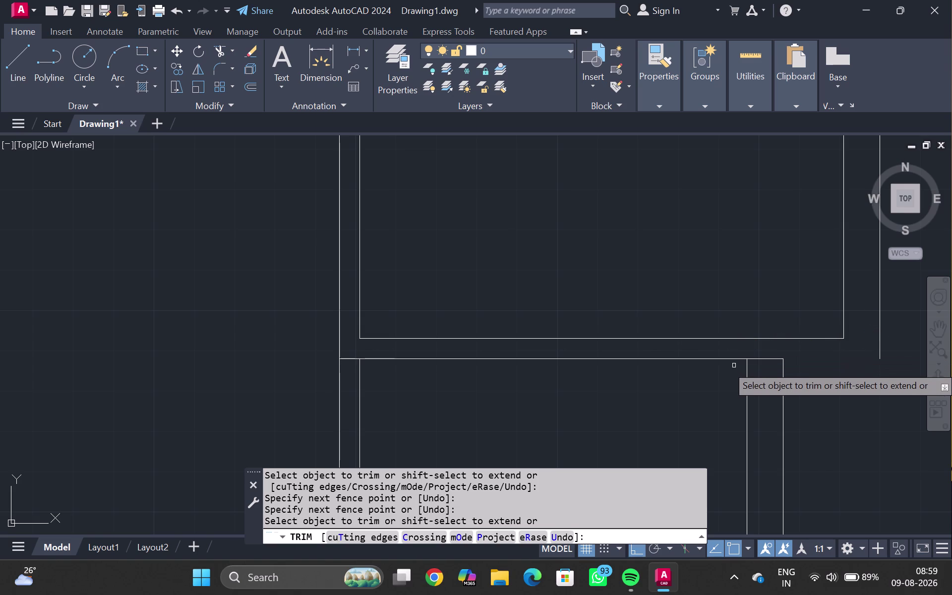
click(765, 359)
End the trim and sketch a trial line at a wall junction, then cancel it.
key(Escape)
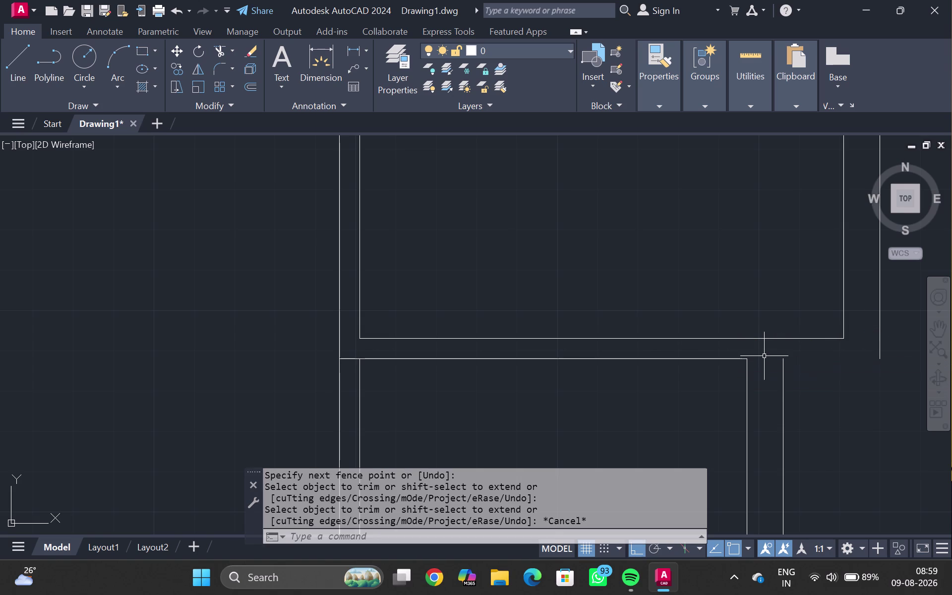
key(l)
key(Return)
click(779, 363)
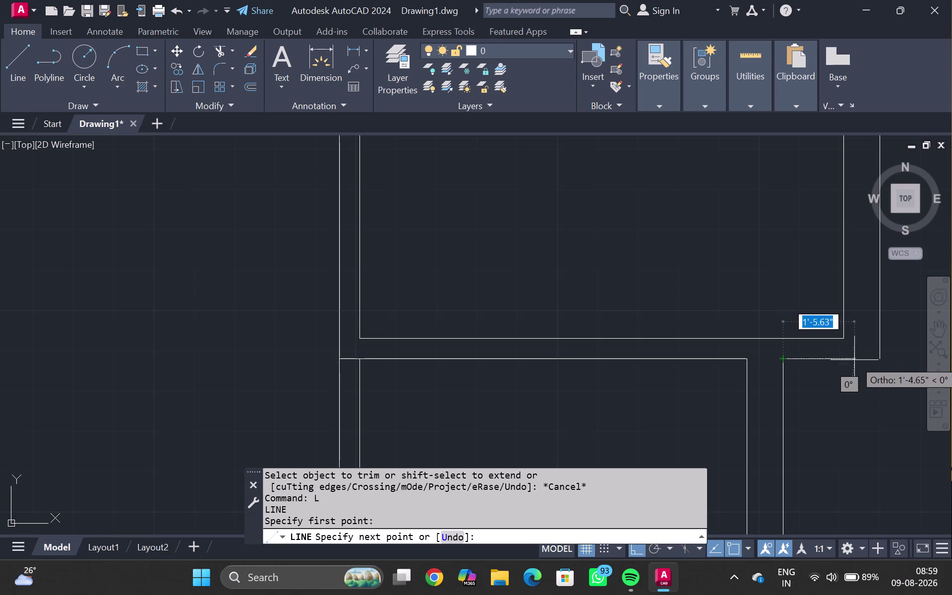
click(879, 357)
key(Escape)
Restart TRIM (TR) and fence-trim the crossing wall lines at the first junction.
scroll(down, 3)
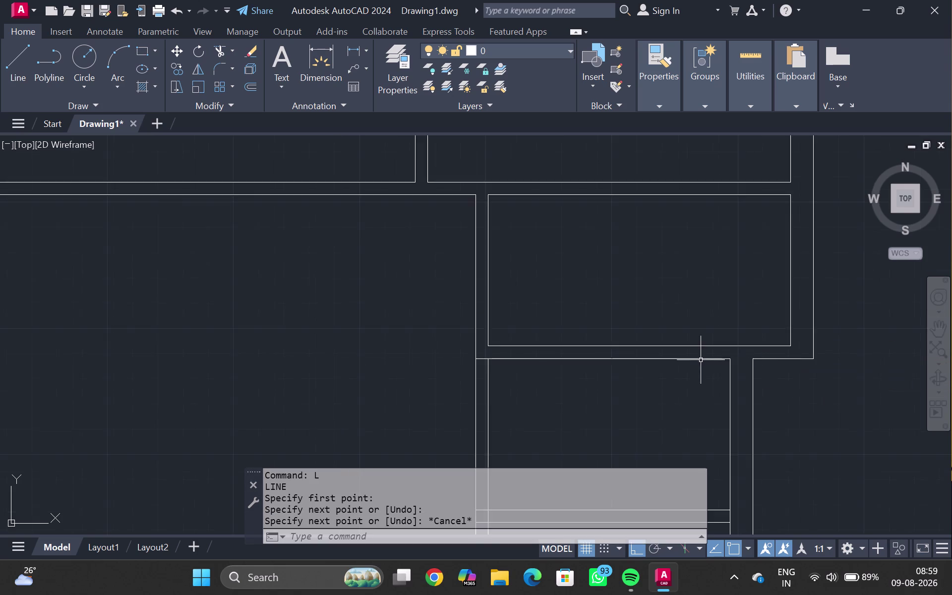
scroll(down, 3)
middle_drag(593, 386, 638, 360)
scroll(up, 3)
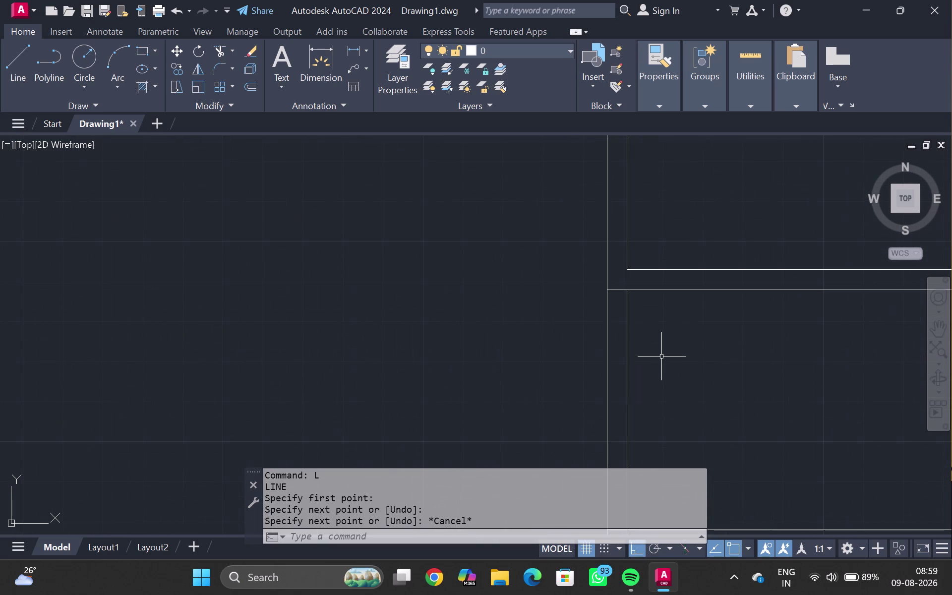
key(t)
key(r)
key(Return)
scroll(up, 3)
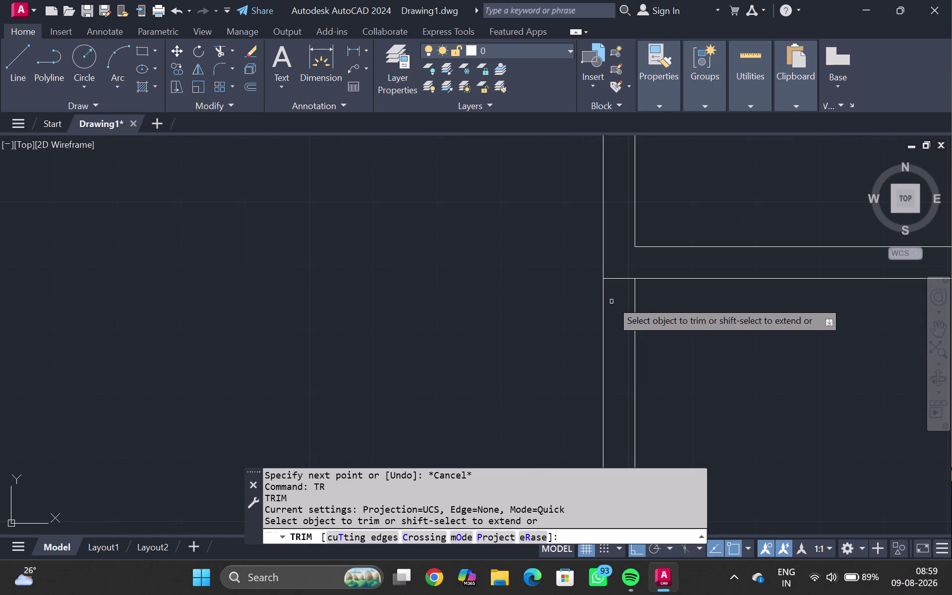
drag(616, 291, 618, 266)
Fence-trim the overlapping wall lines at the next two junctions.
scroll(down, 3)
middle_drag(642, 369, 632, 276)
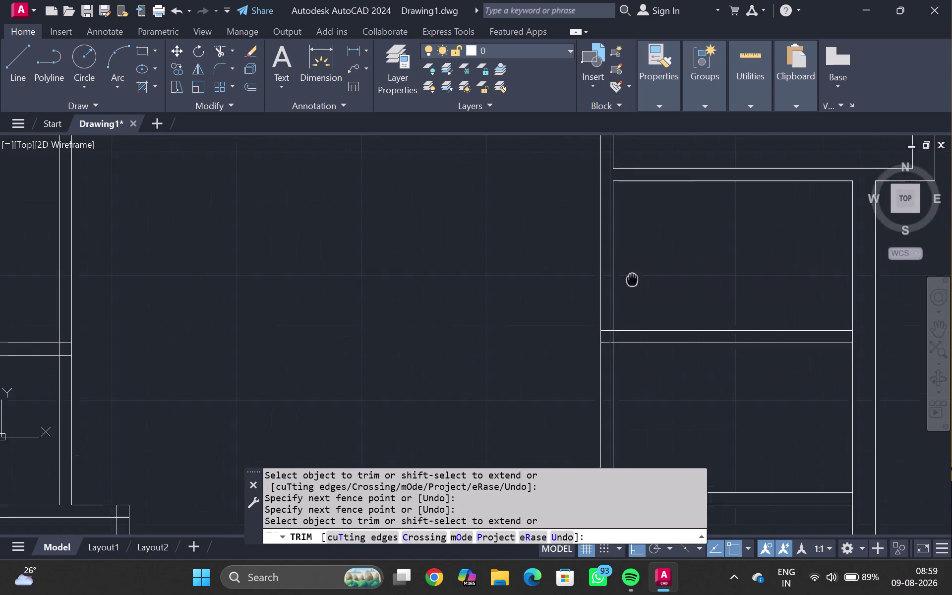
middle_drag(632, 276, 625, 263)
scroll(up, 3)
drag(577, 312, 572, 375)
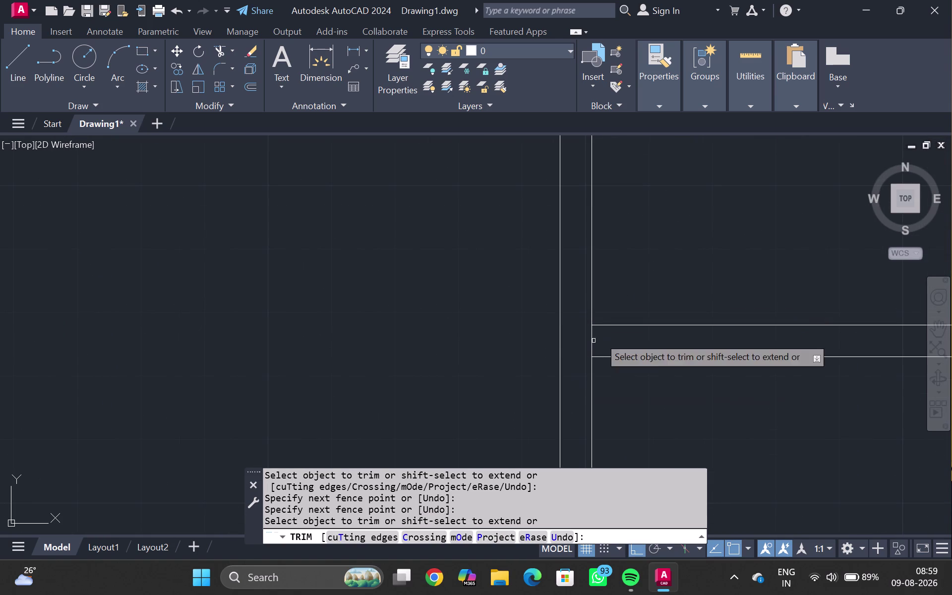
scroll(down, 3)
scroll(down, 3)
middle_drag(703, 320, 655, 293)
scroll(up, 3)
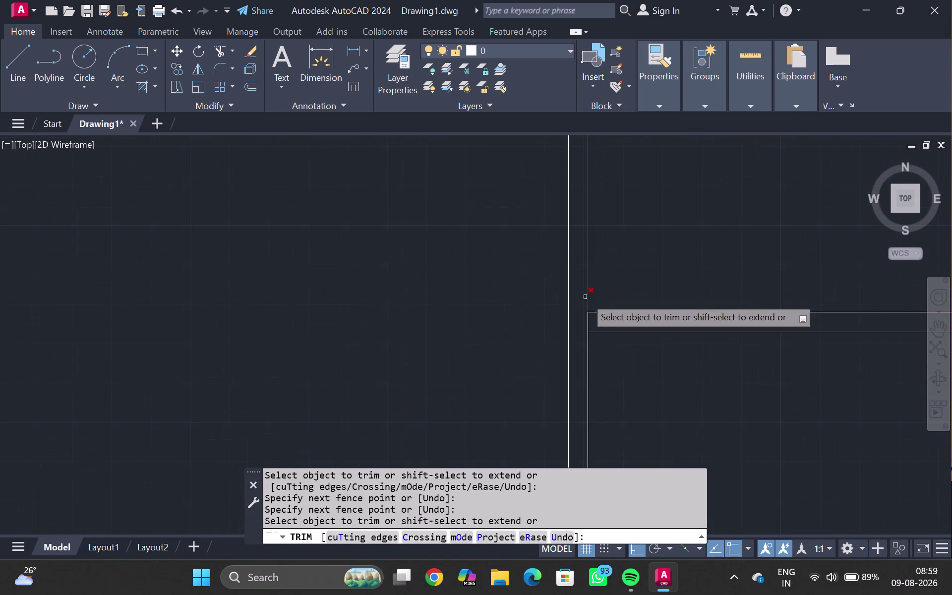
click(591, 322)
click(591, 323)
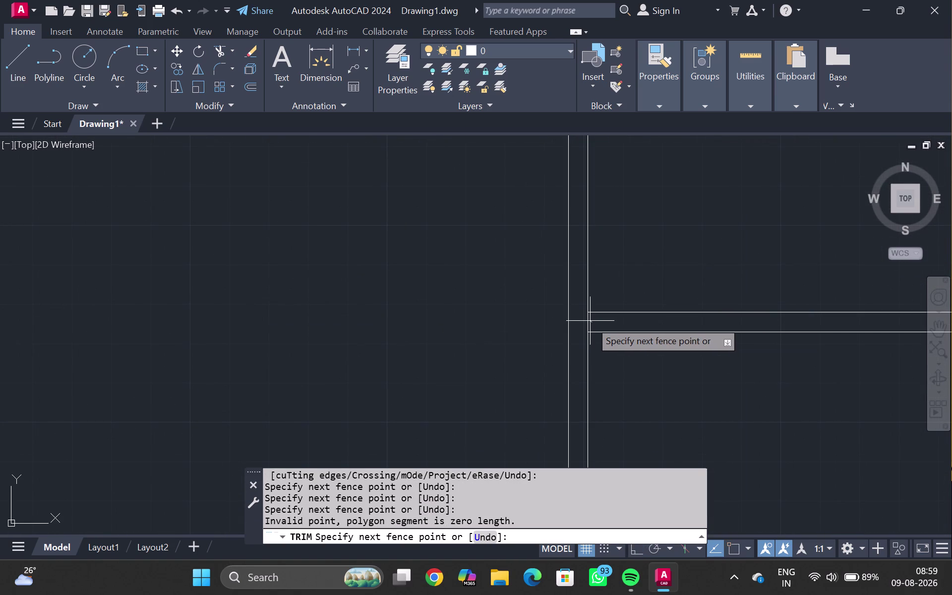
click(581, 329)
Cut the wall line overlaps at two further double-wall junctions.
scroll(down, 3)
middle_drag(722, 363, 723, 363)
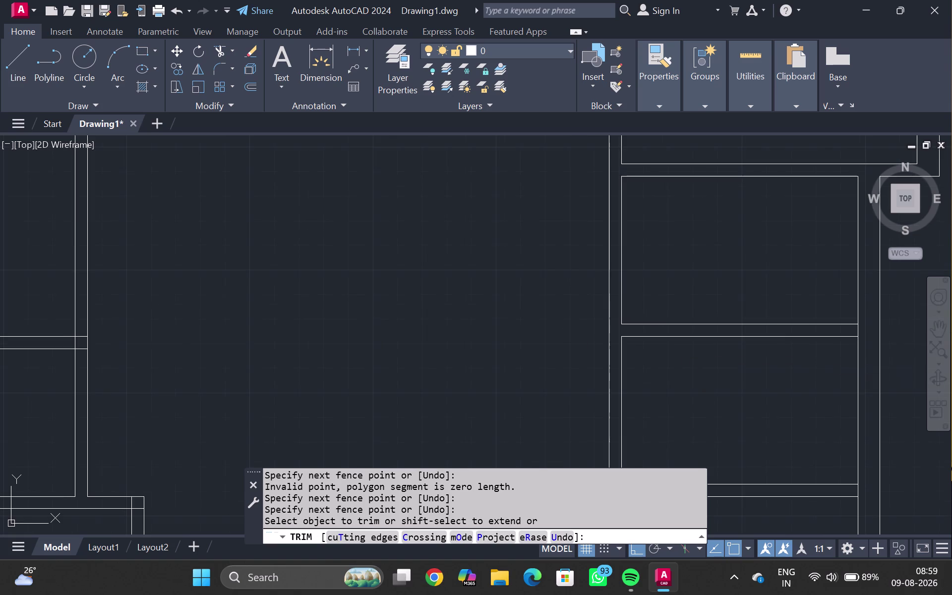
middle_drag(724, 362, 619, 271)
scroll(up, 3)
click(763, 243)
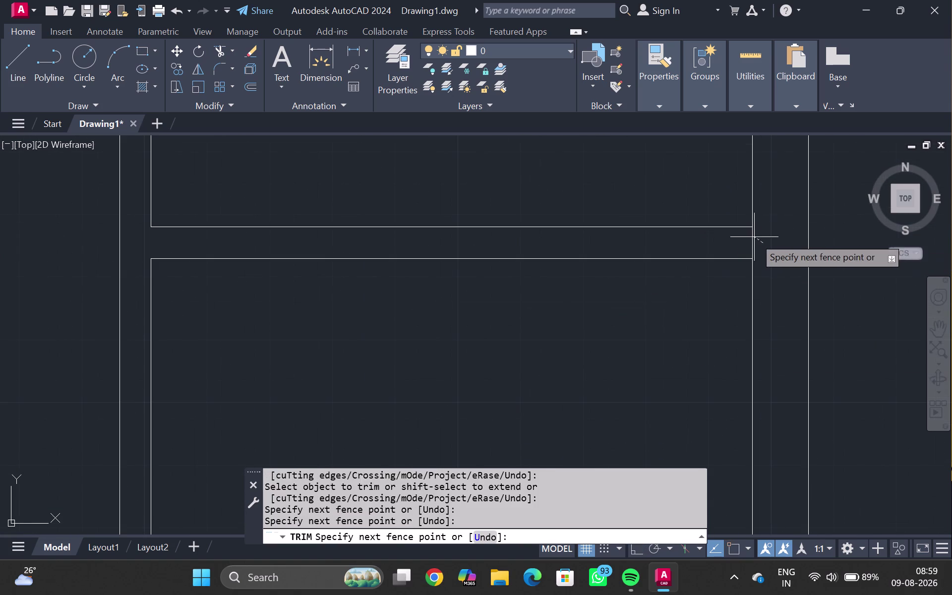
click(746, 244)
scroll(down, 3)
middle_drag(595, 341, 593, 247)
scroll(up, 3)
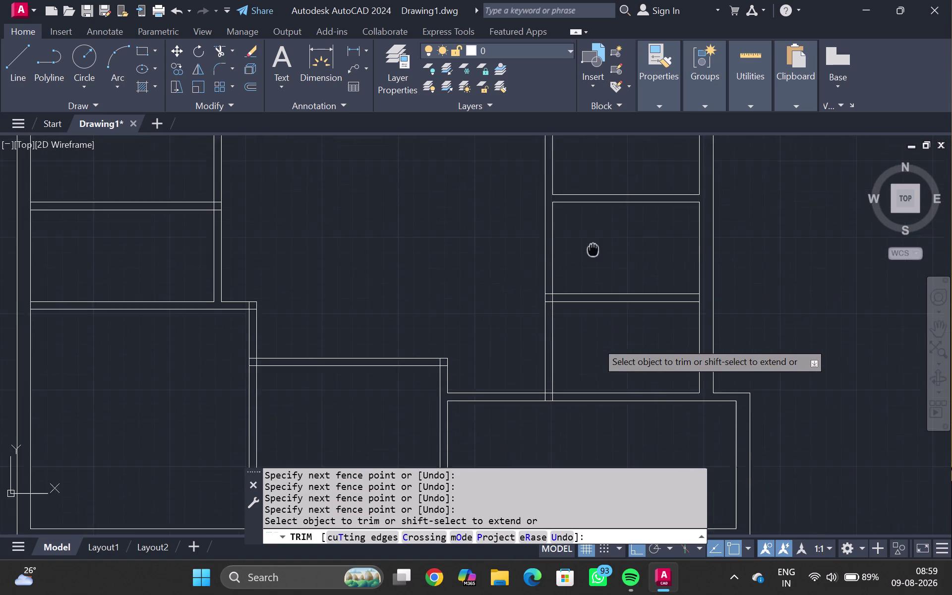
middle_drag(593, 248, 573, 261)
scroll(up, 3)
middle_drag(501, 310, 558, 210)
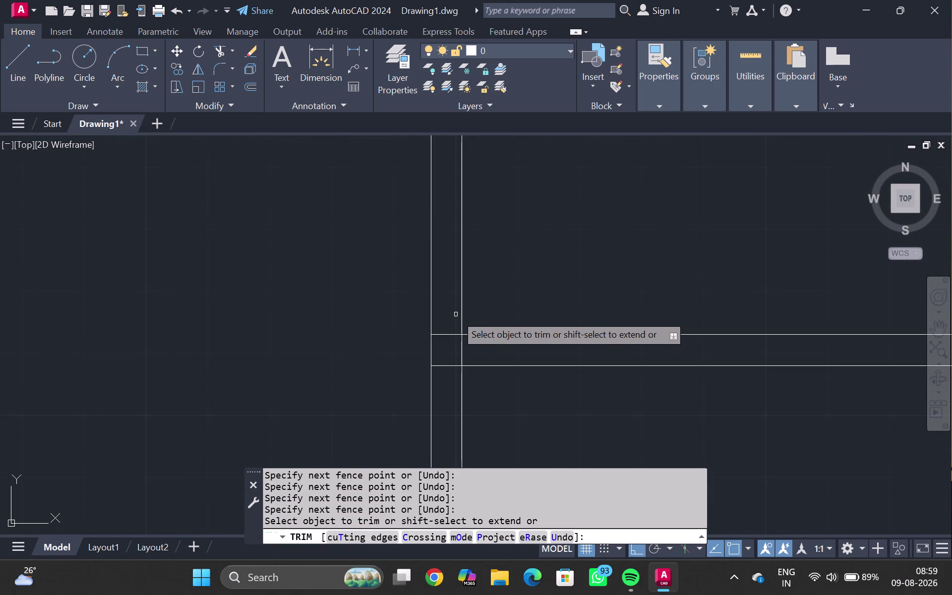
drag(450, 325, 468, 350)
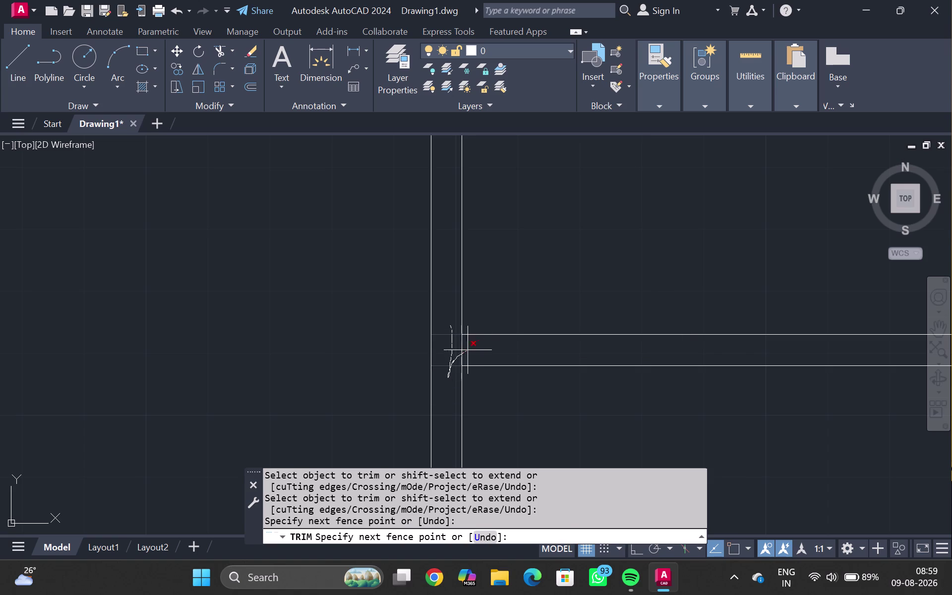
drag(469, 350, 476, 348)
Trim the lines crossing a wall in the room layout.
scroll(down, 3)
middle_drag(601, 363, 539, 325)
scroll(up, 3)
scroll(up, 3)
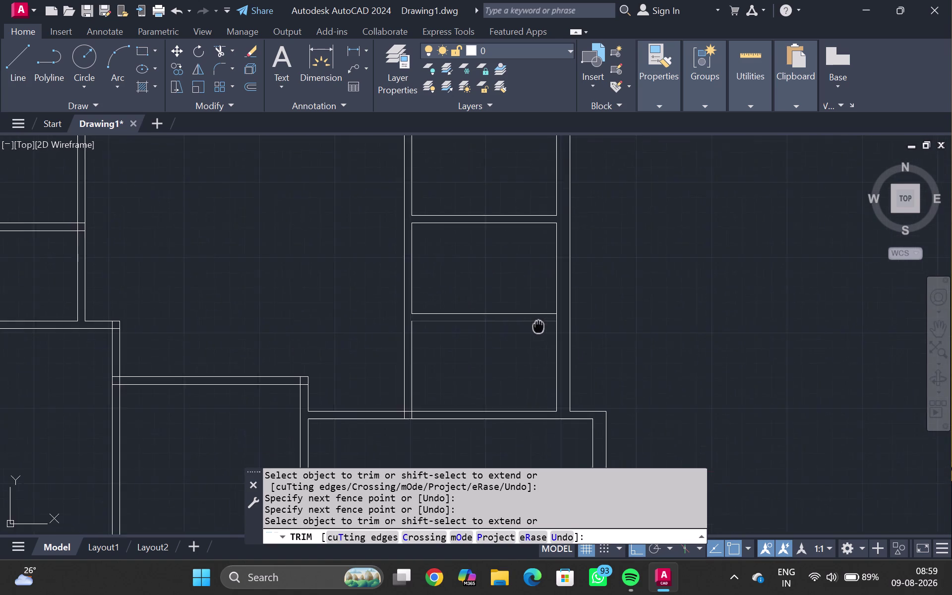
middle_drag(539, 325, 531, 323)
scroll(up, 3)
scroll(up, 3)
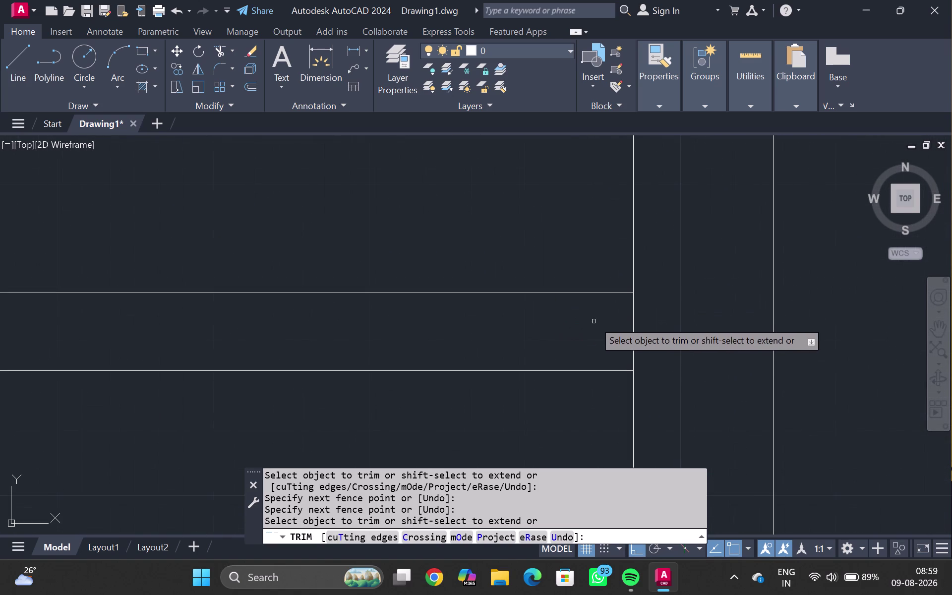
drag(596, 320, 645, 321)
scroll(down, 3)
scroll(down, 3)
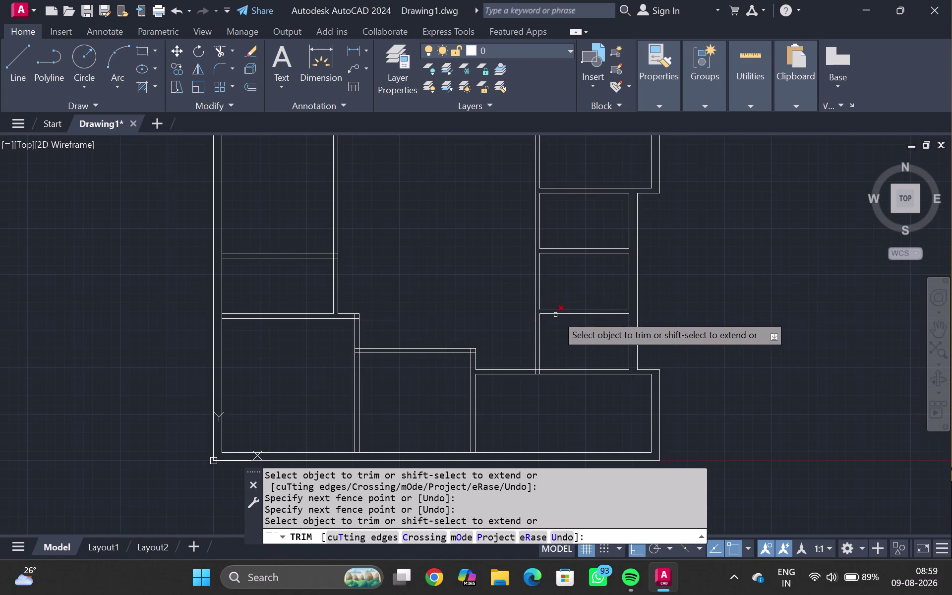
scroll(up, 3)
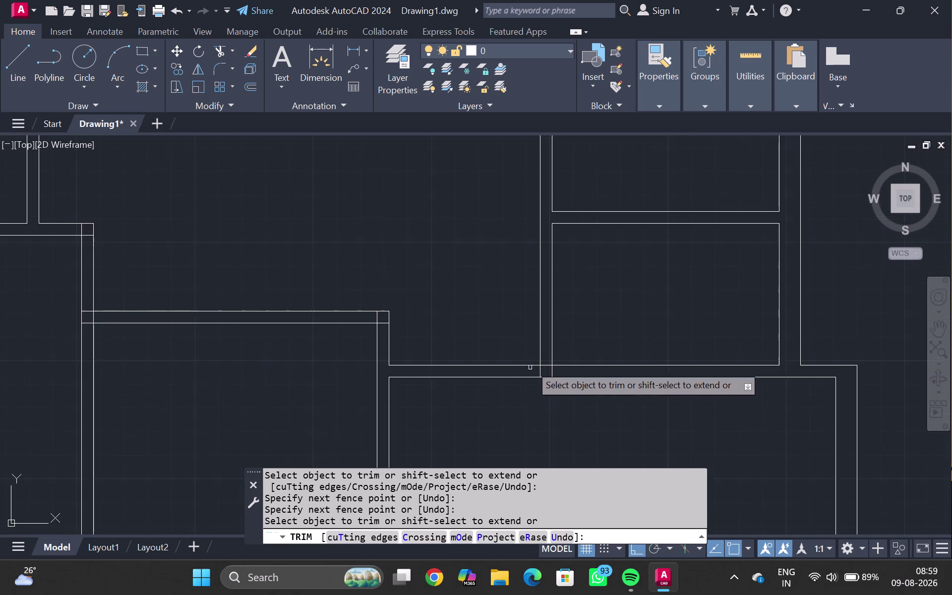
Fence-trim the overlapping wall lines at two more junctions.
middle_drag(526, 358, 516, 297)
scroll(up, 3)
scroll(up, 3)
drag(568, 315, 566, 333)
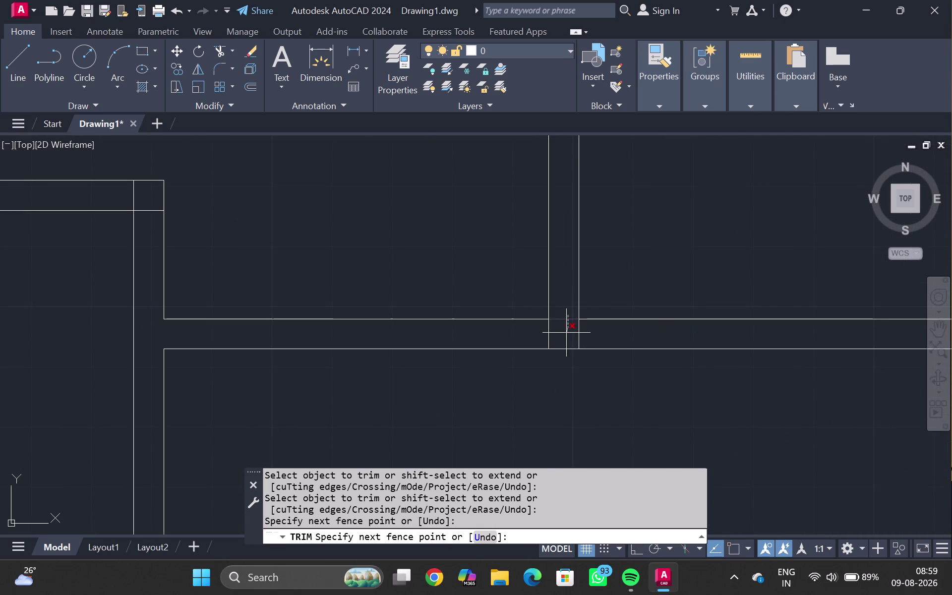
drag(566, 332, 593, 332)
scroll(down, 3)
scroll(up, 3)
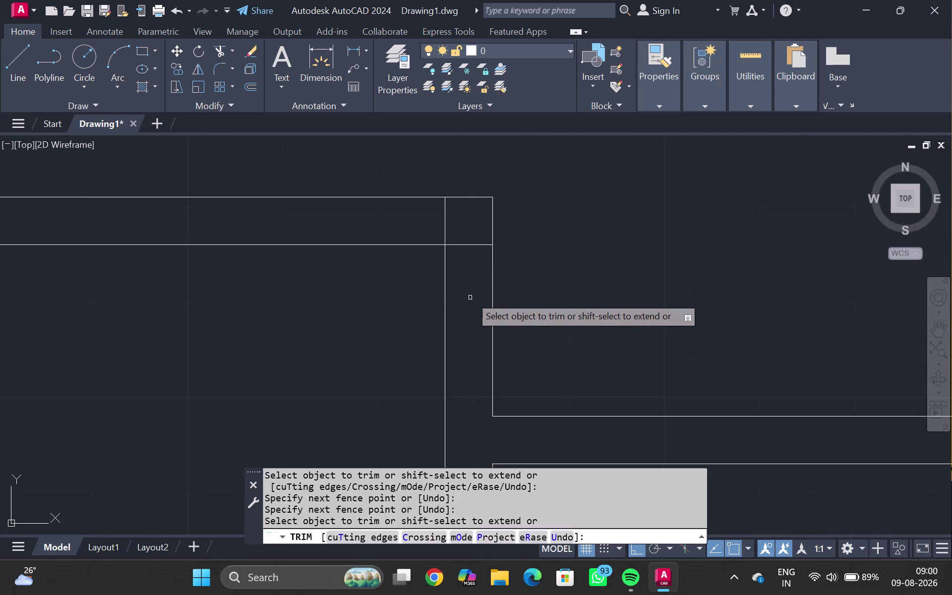
drag(469, 275, 420, 226)
Trim leftover wall line pieces at junctions in the lower rooms.
scroll(down, 3)
scroll(down, 3)
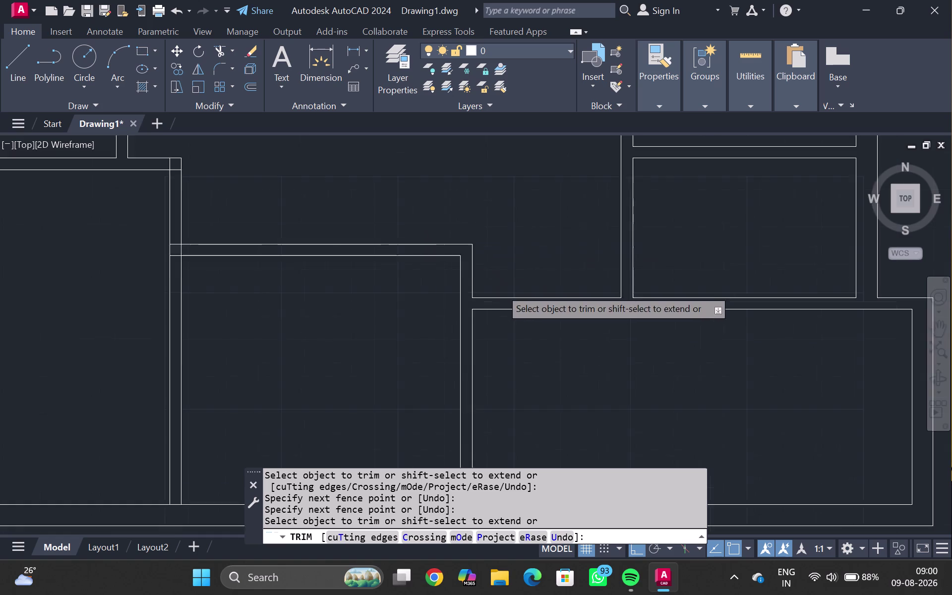
scroll(down, 3)
middle_drag(553, 359, 507, 263)
scroll(up, 3)
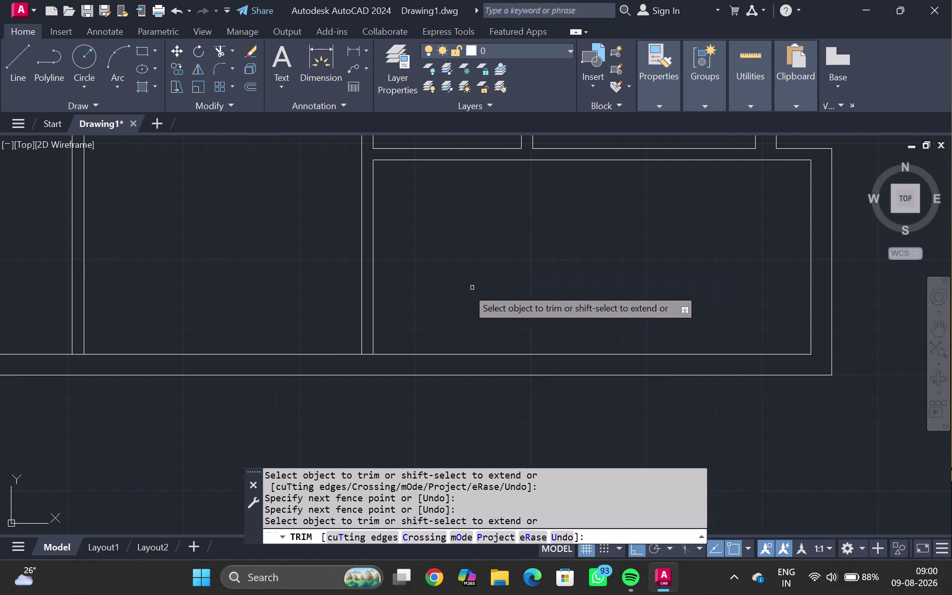
scroll(up, 3)
click(366, 392)
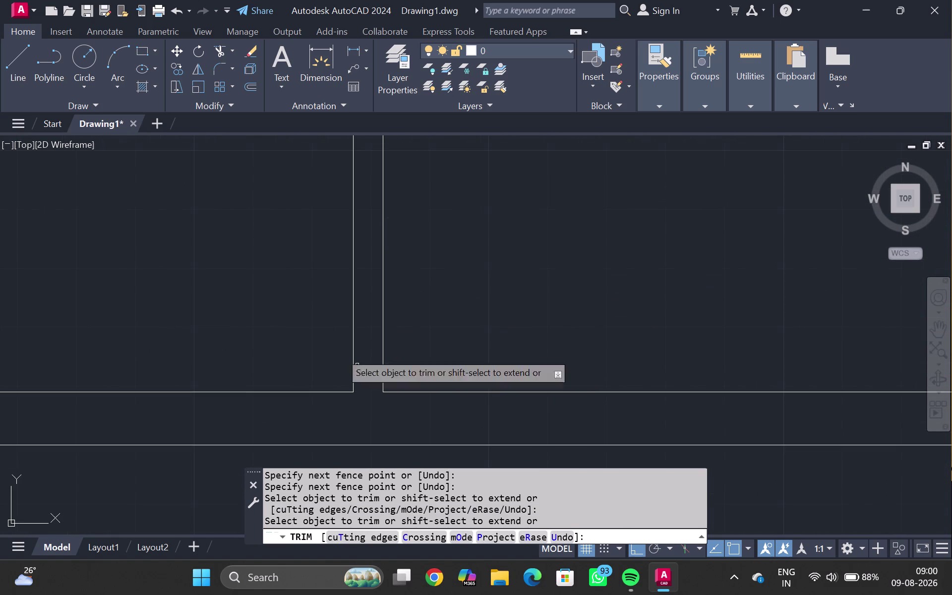
scroll(down, 3)
middle_drag(203, 303, 297, 322)
scroll(up, 3)
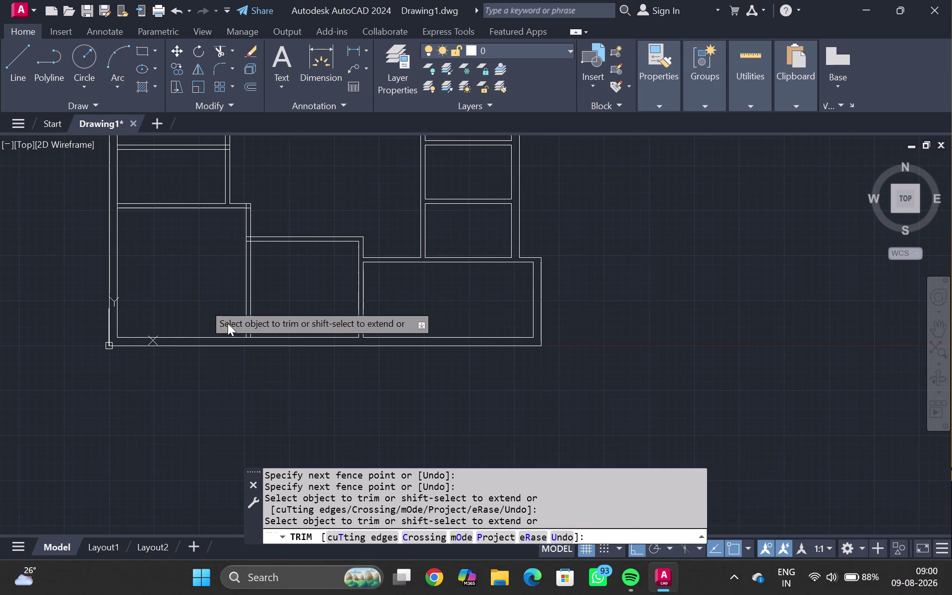
scroll(up, 3)
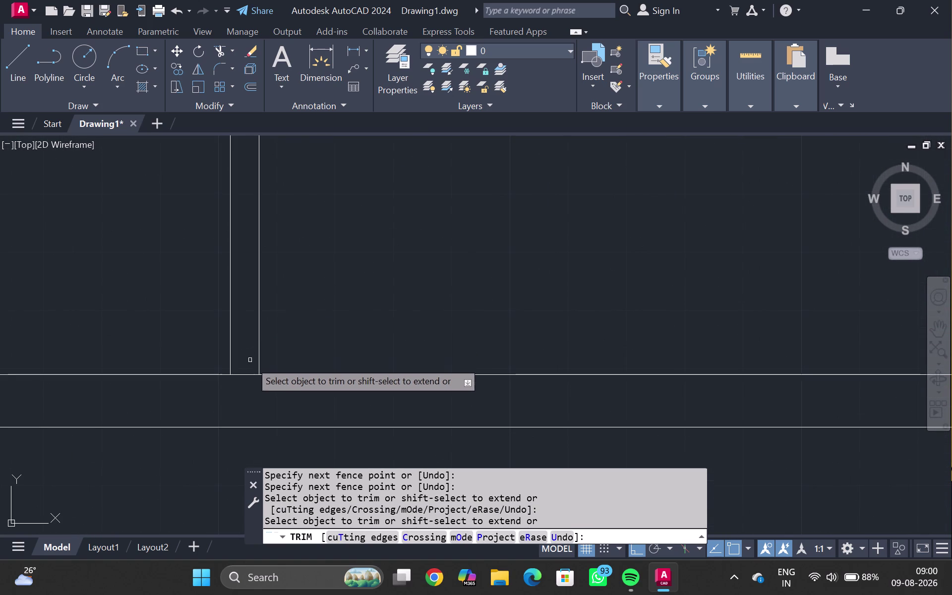
click(243, 376)
Cut the crossing wall lines at two adjacent junctions with fence drags.
scroll(down, 3)
middle_drag(274, 236, 284, 377)
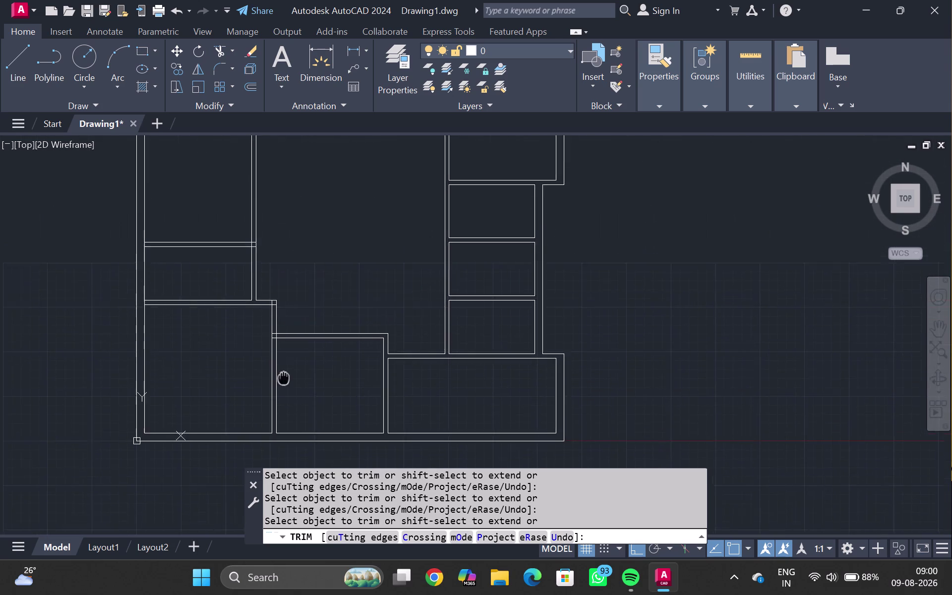
middle_drag(283, 377, 280, 374)
scroll(up, 3)
scroll(up, 3)
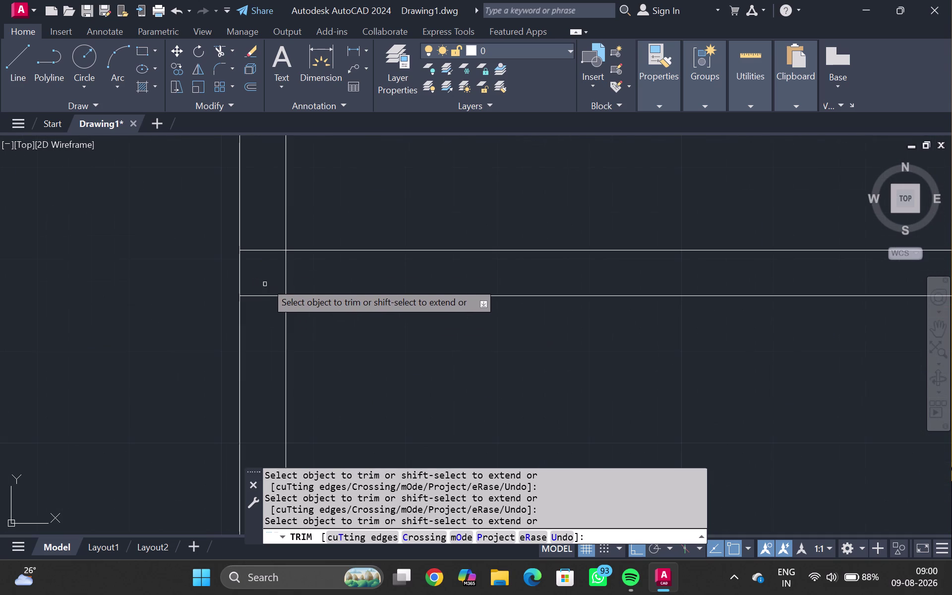
drag(265, 232, 252, 359)
scroll(up, 3)
drag(261, 298, 299, 298)
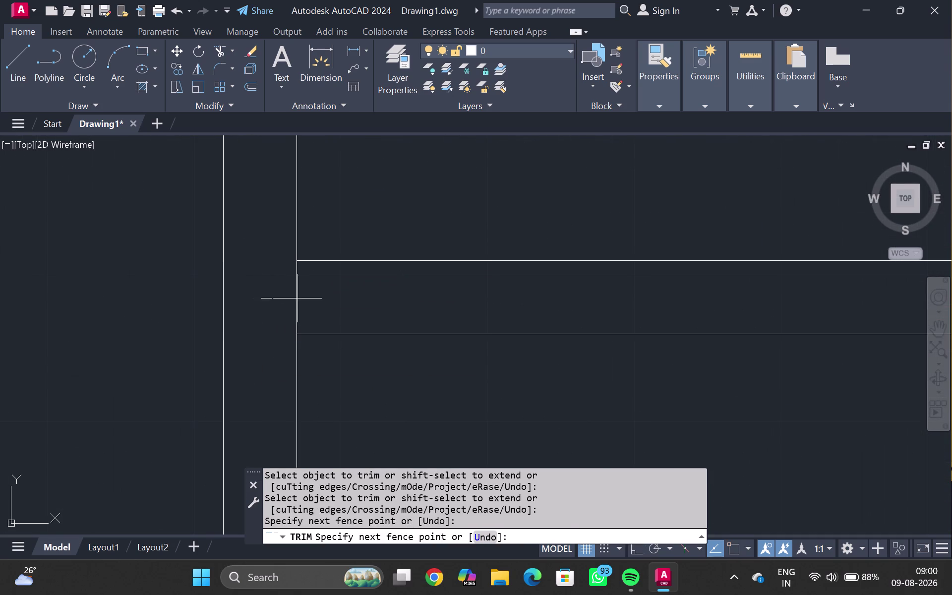
drag(299, 298, 305, 299)
scroll(down, 3)
middle_drag(263, 233, 218, 394)
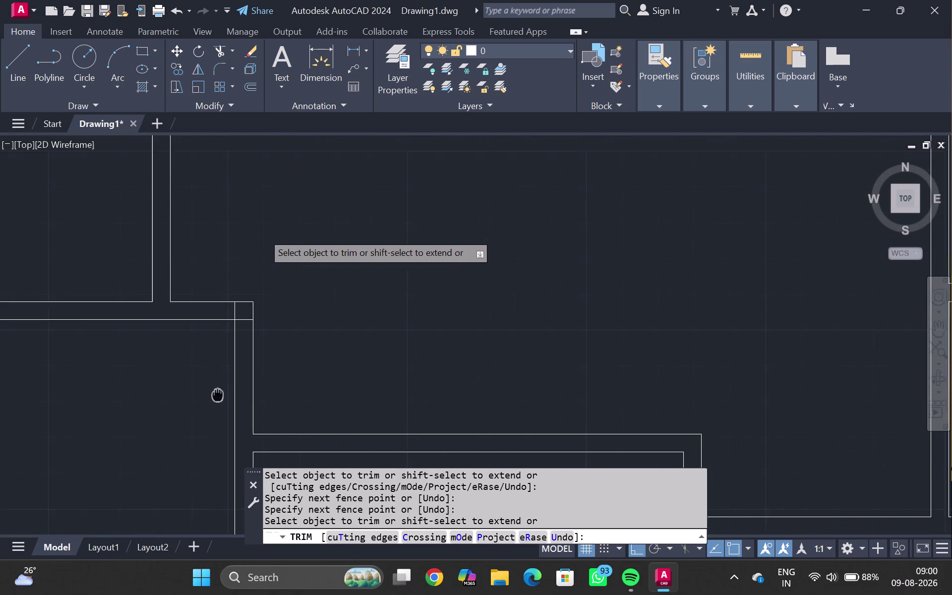
middle_drag(218, 393, 216, 393)
scroll(up, 3)
drag(223, 301, 258, 351)
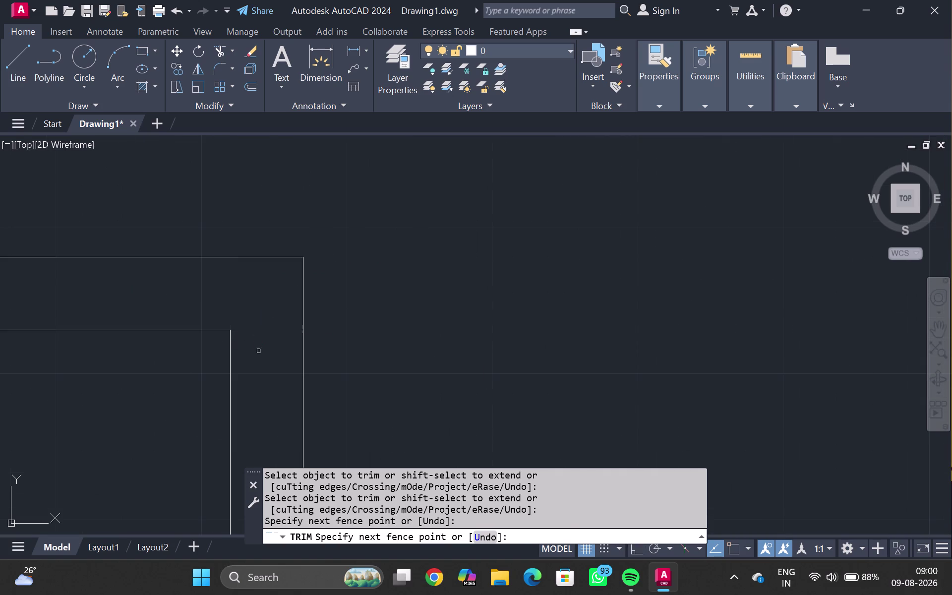
Trim the lines crossing between the double walls at two more junctions.
scroll(down, 3)
middle_drag(130, 374, 264, 338)
middle_drag(151, 397, 212, 381)
scroll(up, 3)
middle_drag(187, 321, 200, 440)
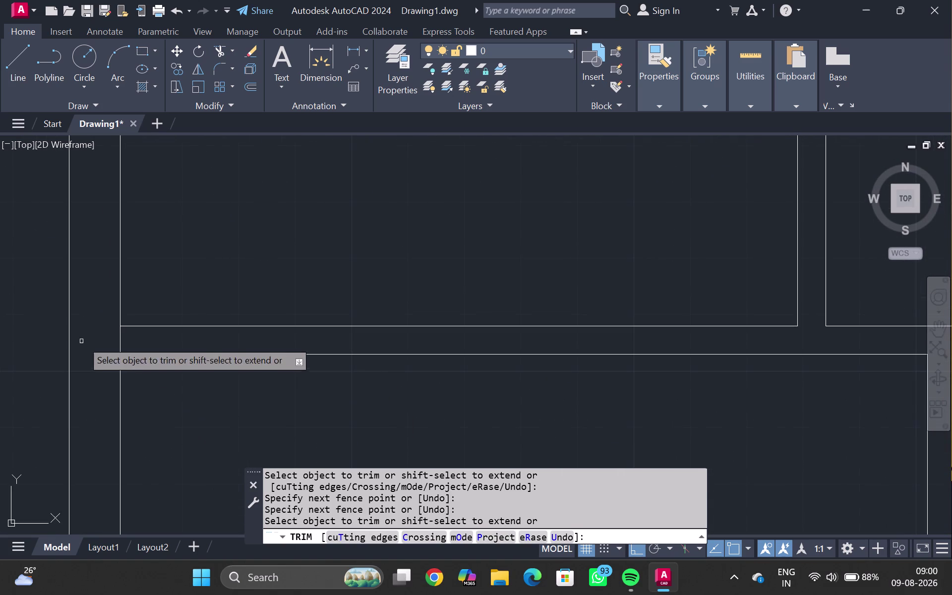
drag(136, 337, 111, 342)
scroll(down, 3)
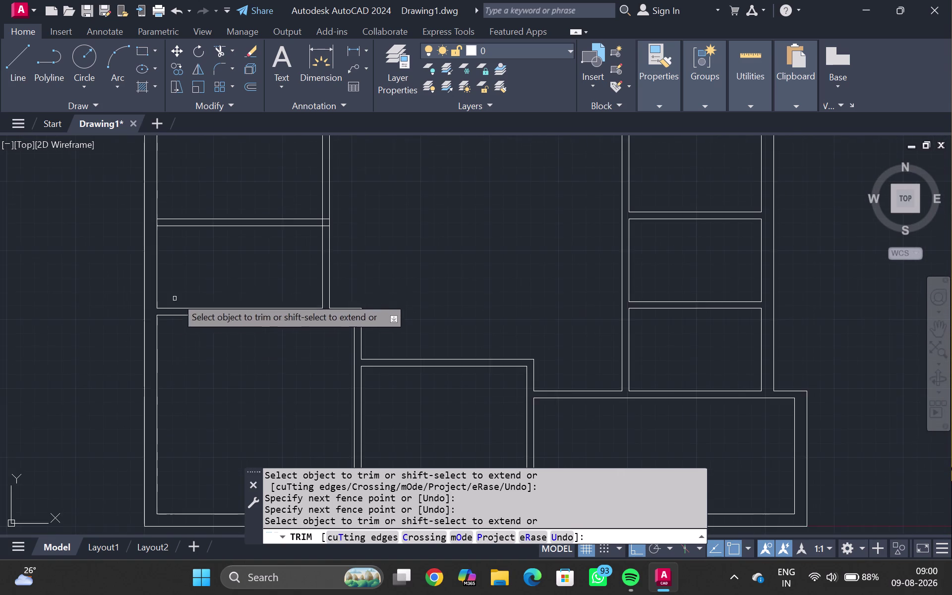
middle_drag(191, 287, 200, 494)
scroll(up, 3)
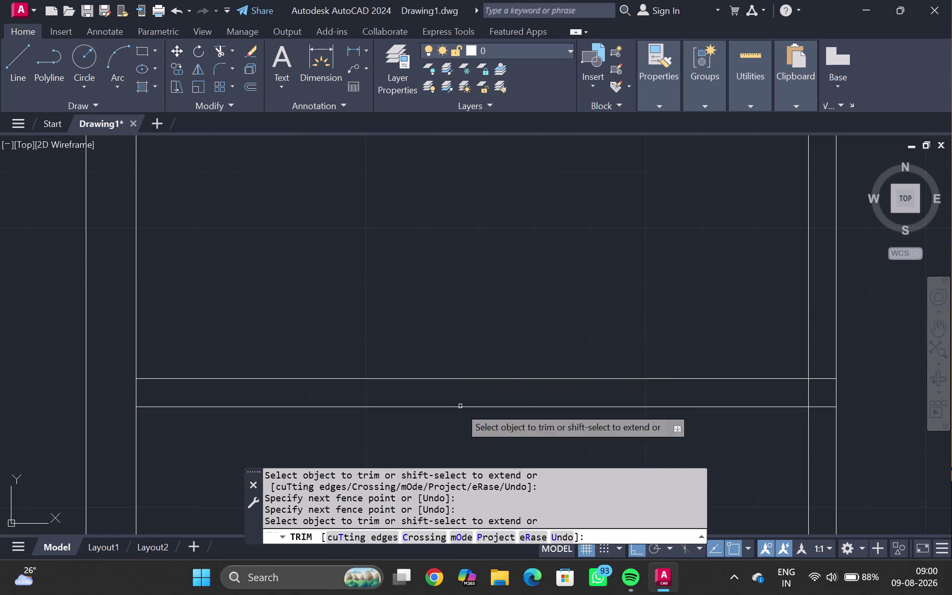
drag(110, 395, 159, 398)
scroll(down, 3)
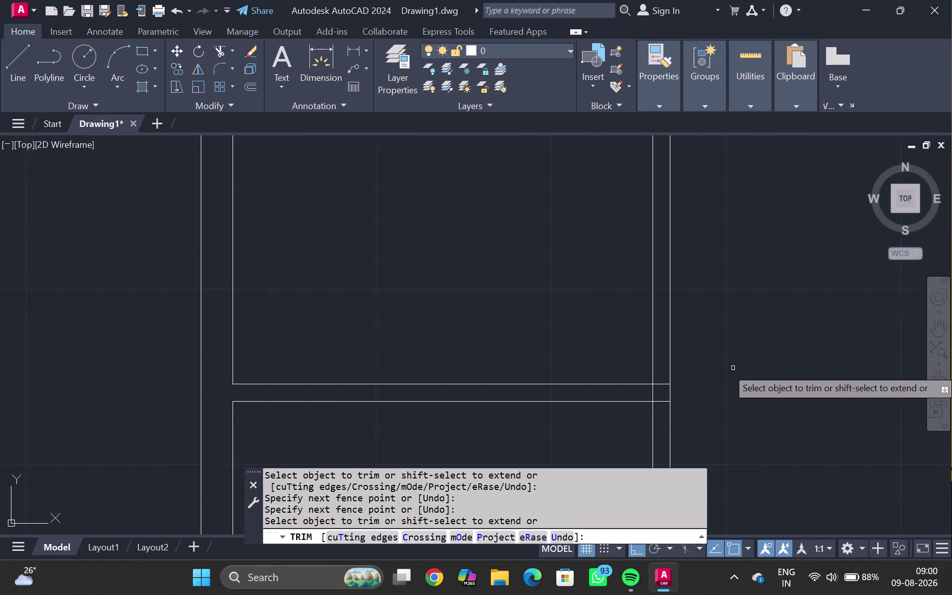
scroll(up, 3)
Trim the remaining overlapping line pieces at the last junction.
drag(640, 386, 624, 431)
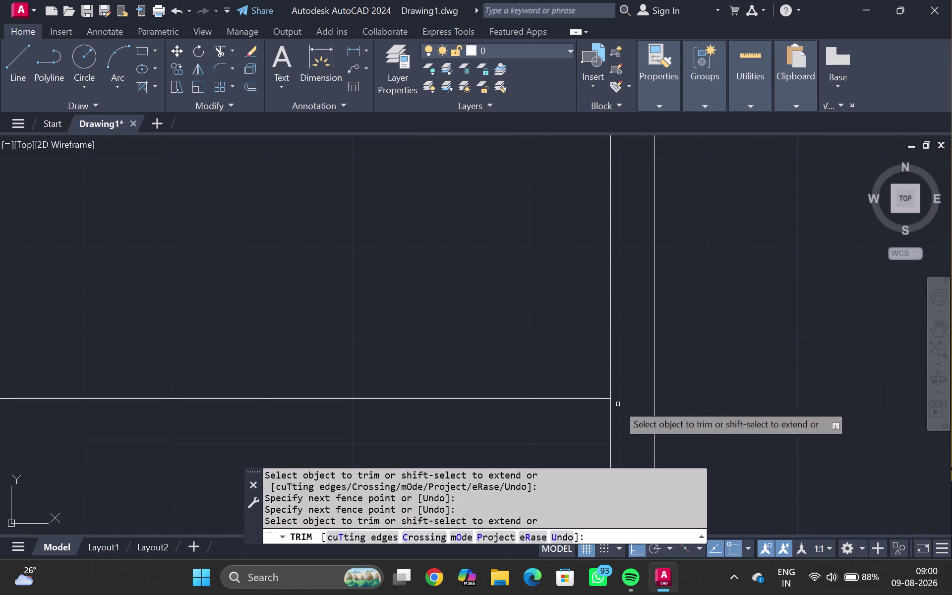
click(618, 403)
click(610, 416)
click(599, 419)
drag(609, 418, 612, 419)
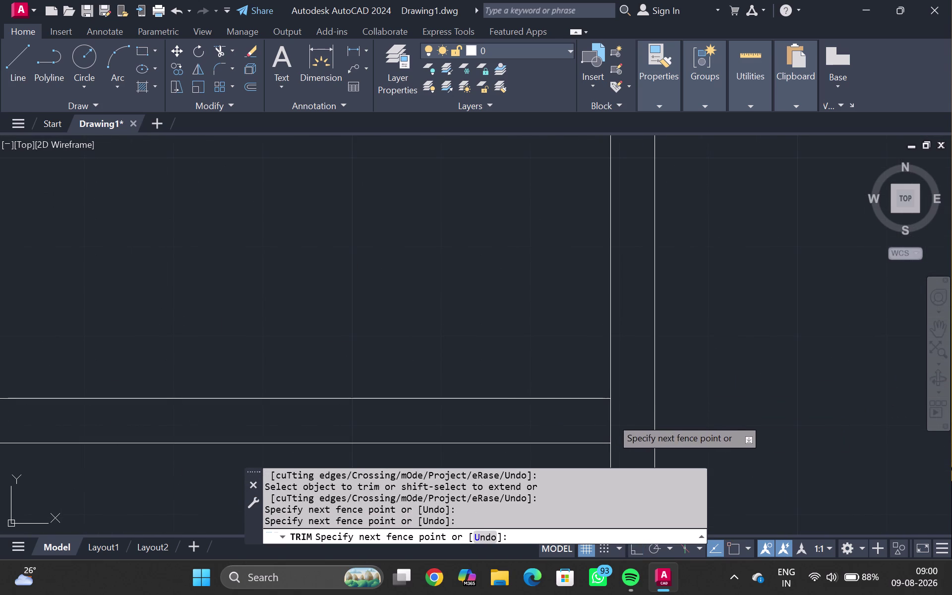
drag(613, 419, 615, 420)
double_click(615, 419)
drag(616, 416, 604, 424)
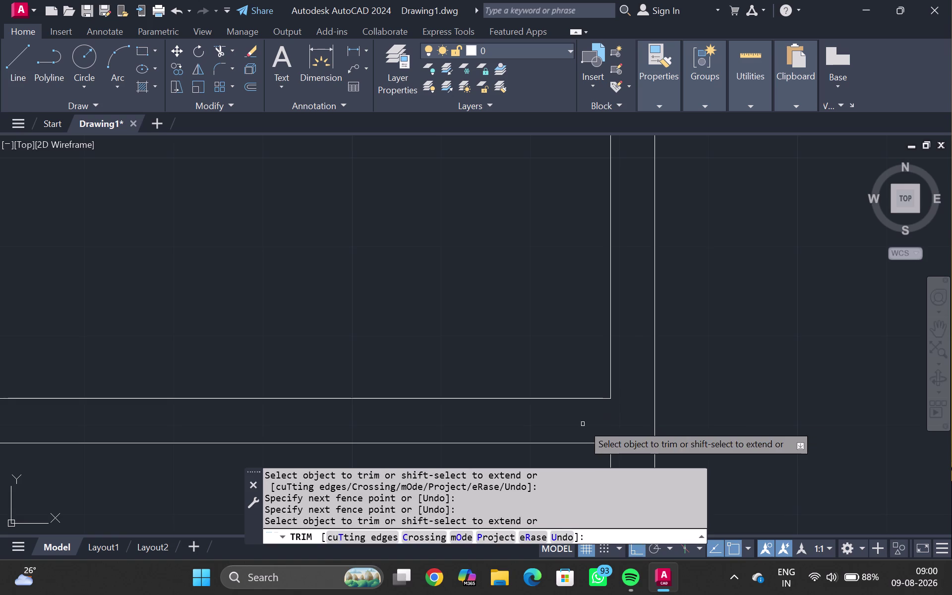
click(582, 424)
scroll(down, 3)
Restart TRIM with TR and fence-trim the lines at an interior wall junction.
key(Escape)
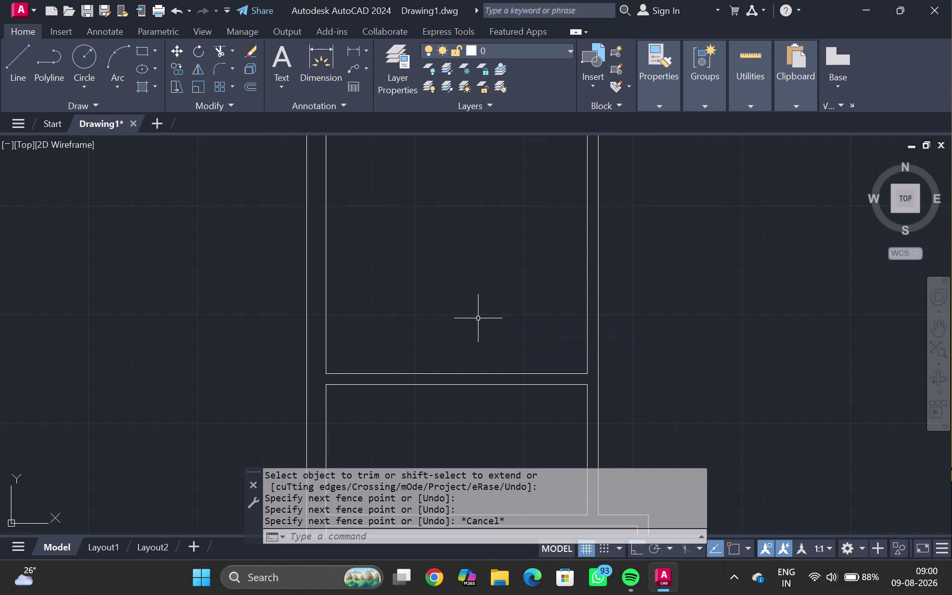
scroll(down, 3)
middle_drag(490, 273, 498, 413)
scroll(up, 3)
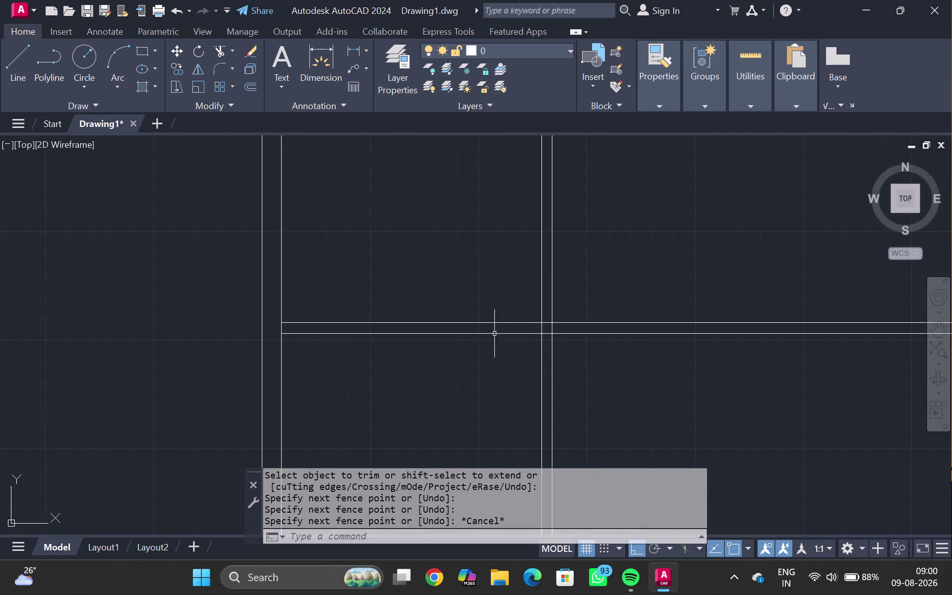
scroll(up, 3)
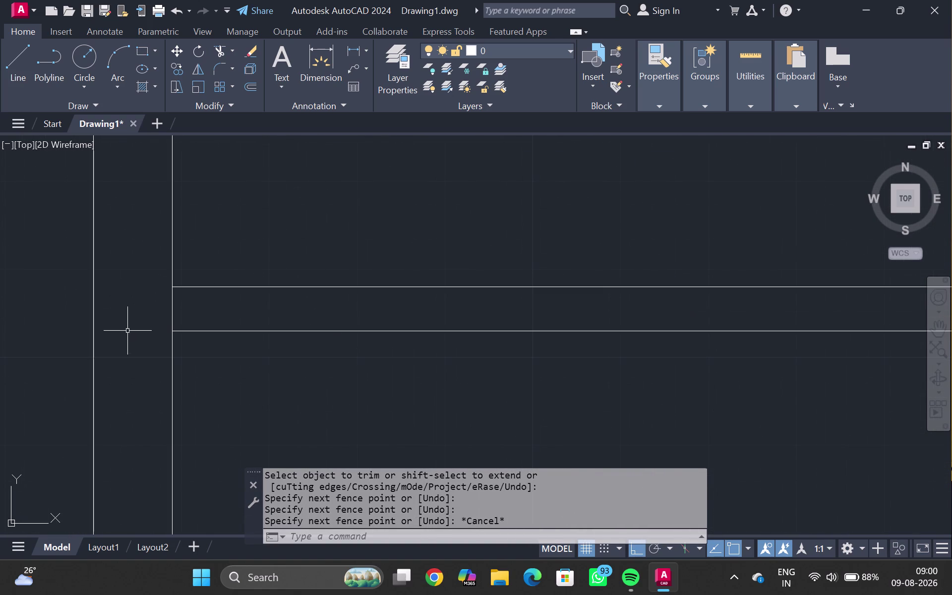
text(TR)
key(Return)
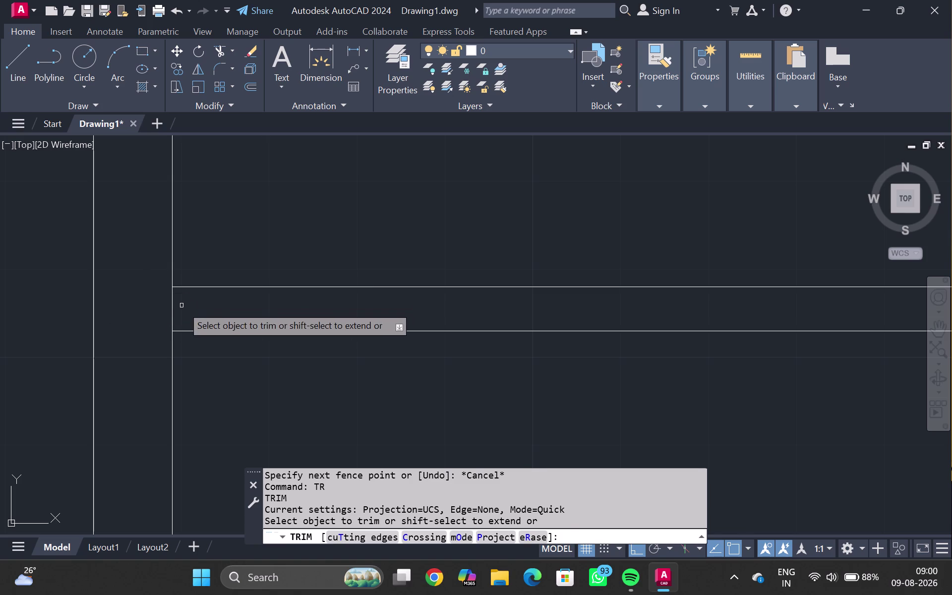
drag(182, 306, 166, 318)
Fence-trim the wall lines crossing another junction.
scroll(down, 3)
scroll(up, 3)
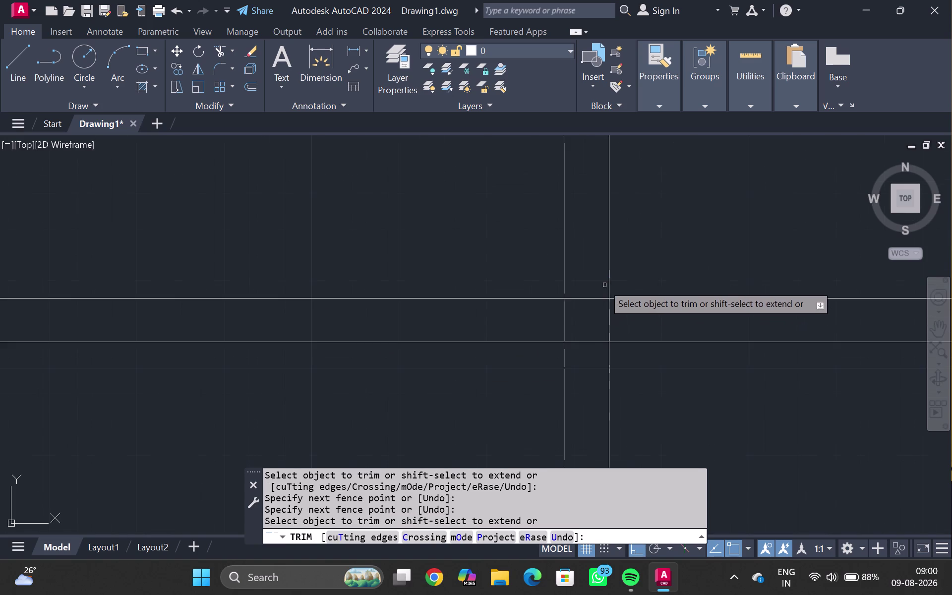
drag(584, 287, 618, 317)
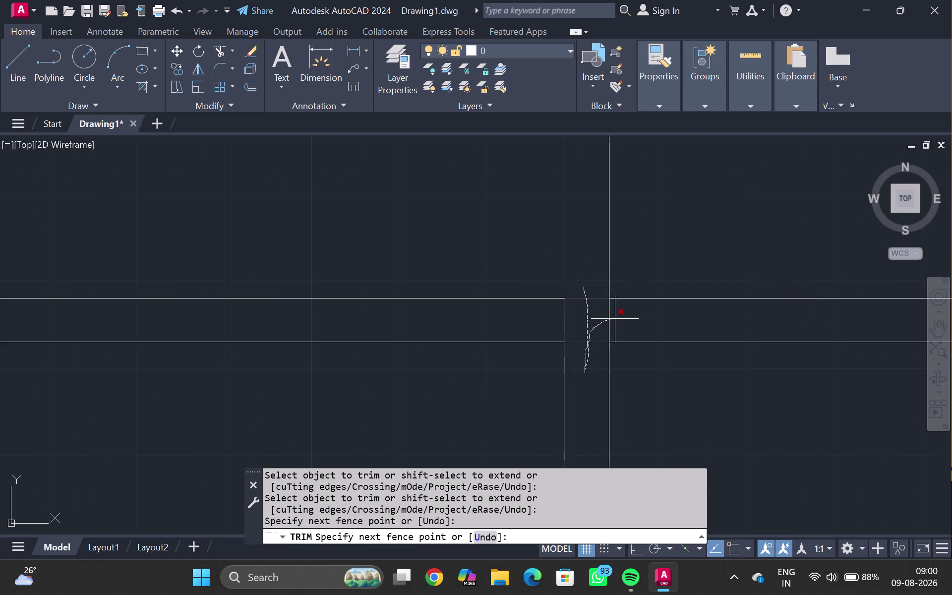
drag(618, 317, 556, 326)
scroll(down, 3)
scroll(down, 3)
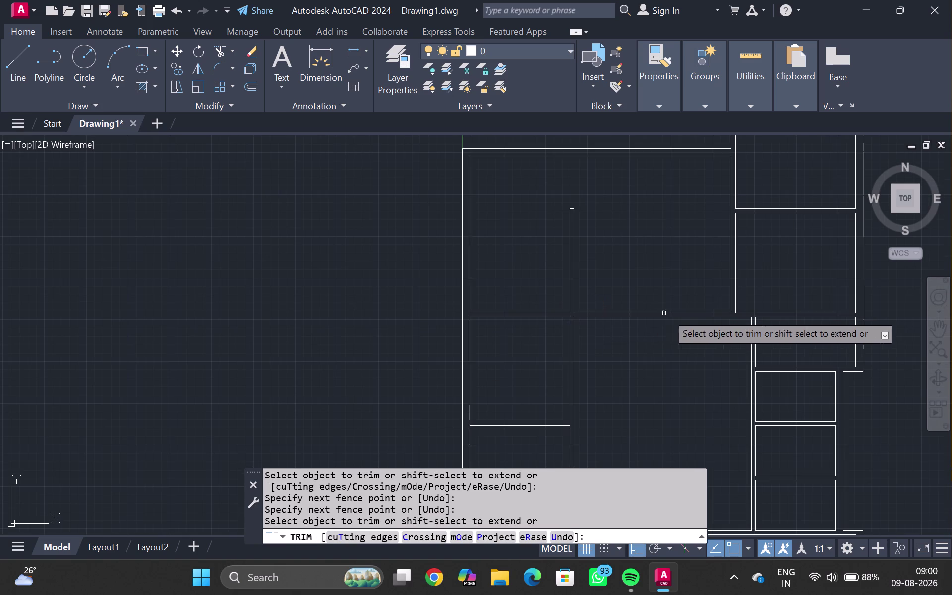
scroll(up, 3)
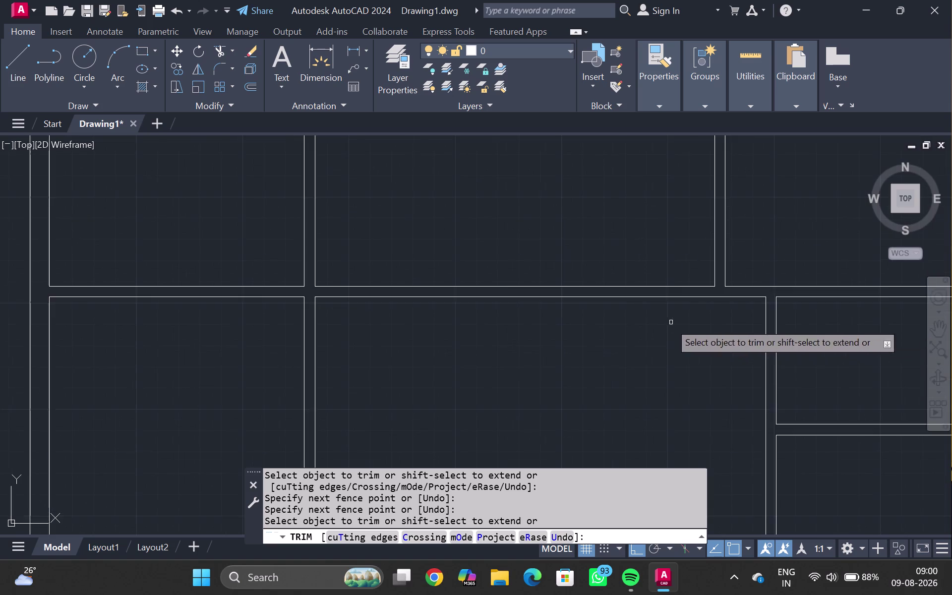
scroll(down, 3)
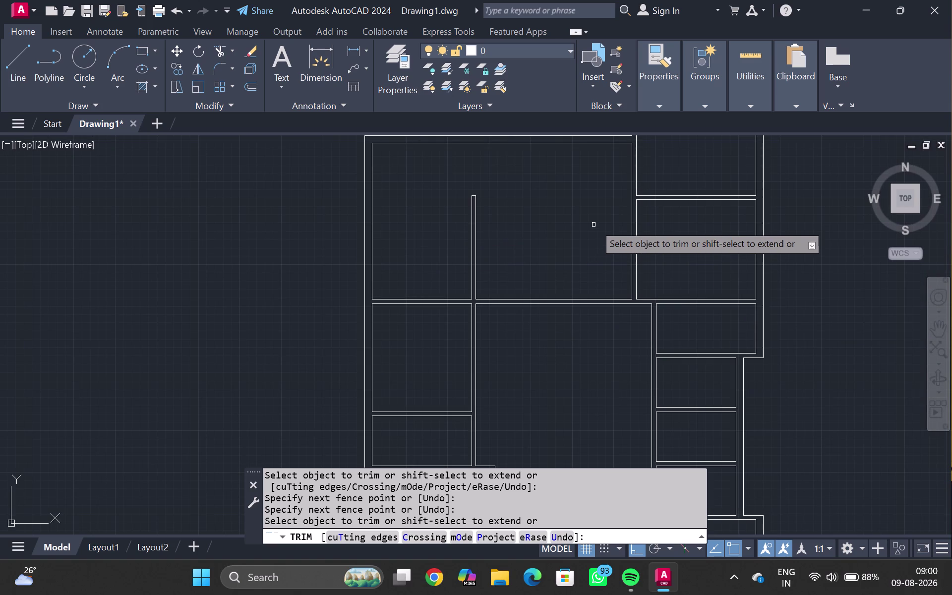
scroll(down, 3)
Pan across the floor plan to check the trimmed junctions.
middle_drag(575, 302, 562, 223)
scroll(up, 3)
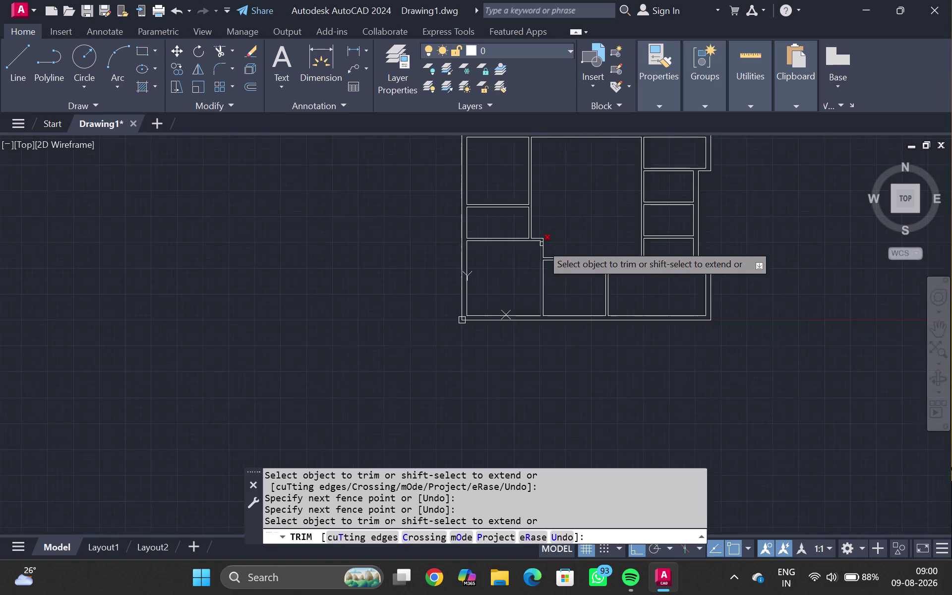
scroll(up, 3)
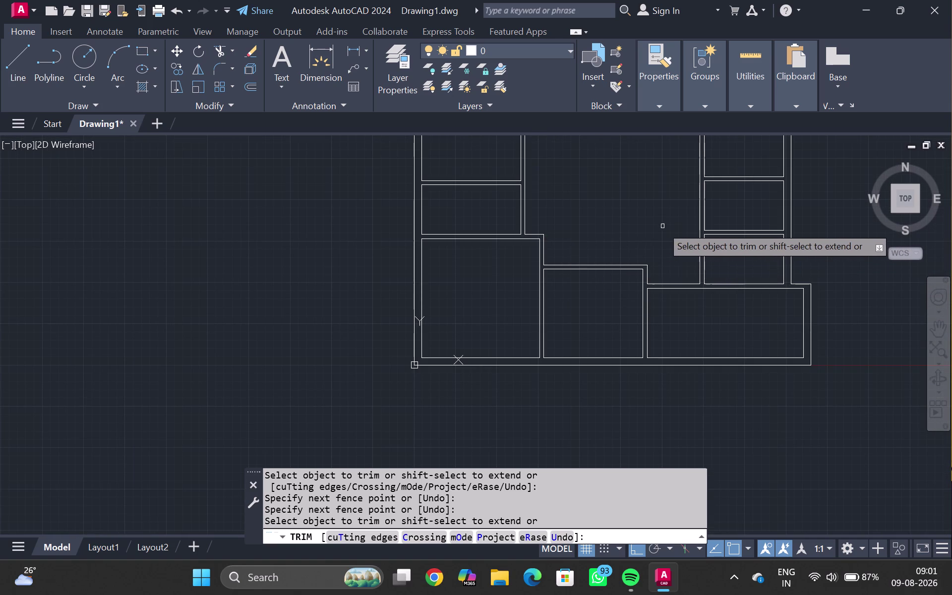
middle_drag(617, 232, 549, 364)
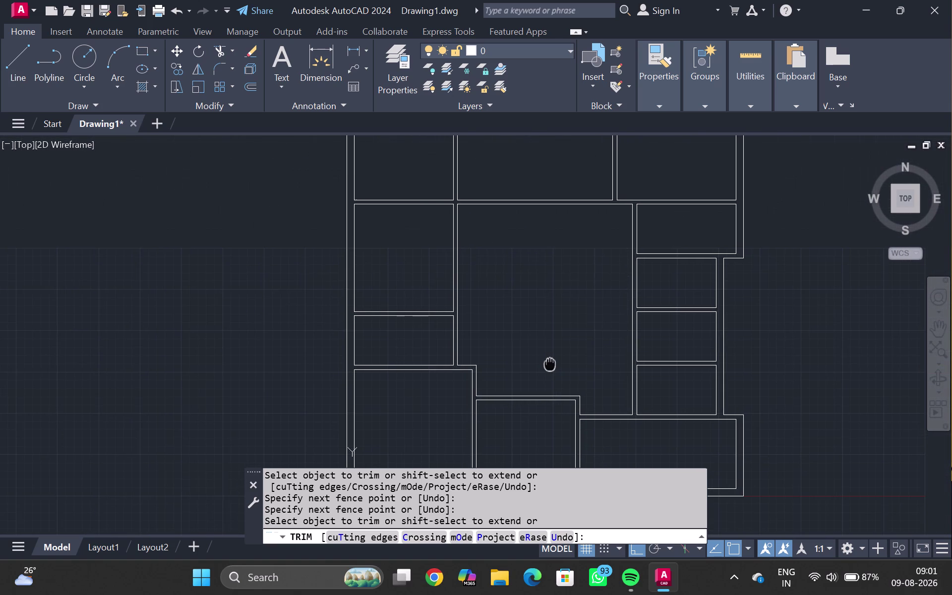
middle_drag(550, 364, 551, 492)
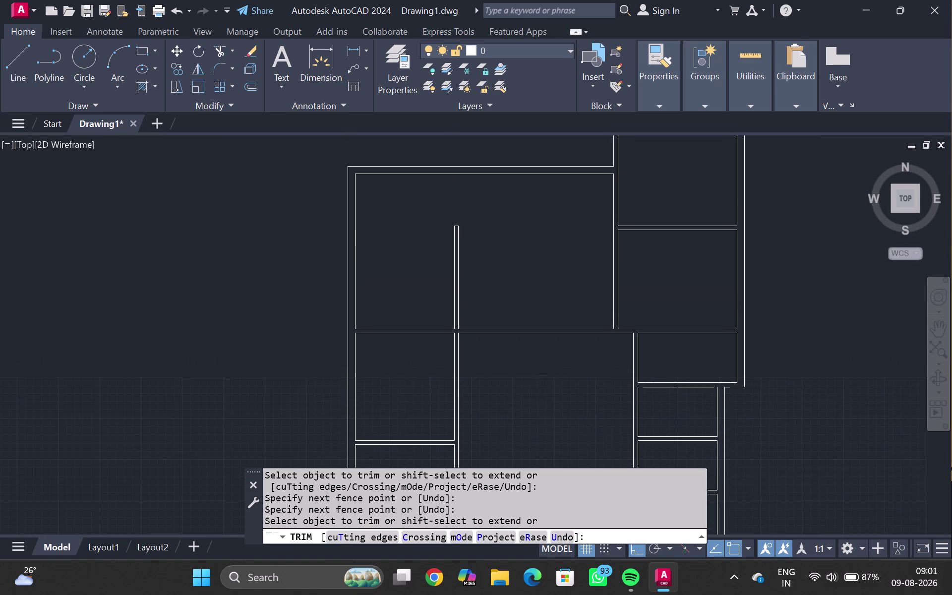
middle_drag(551, 492, 548, 372)
scroll(down, 3)
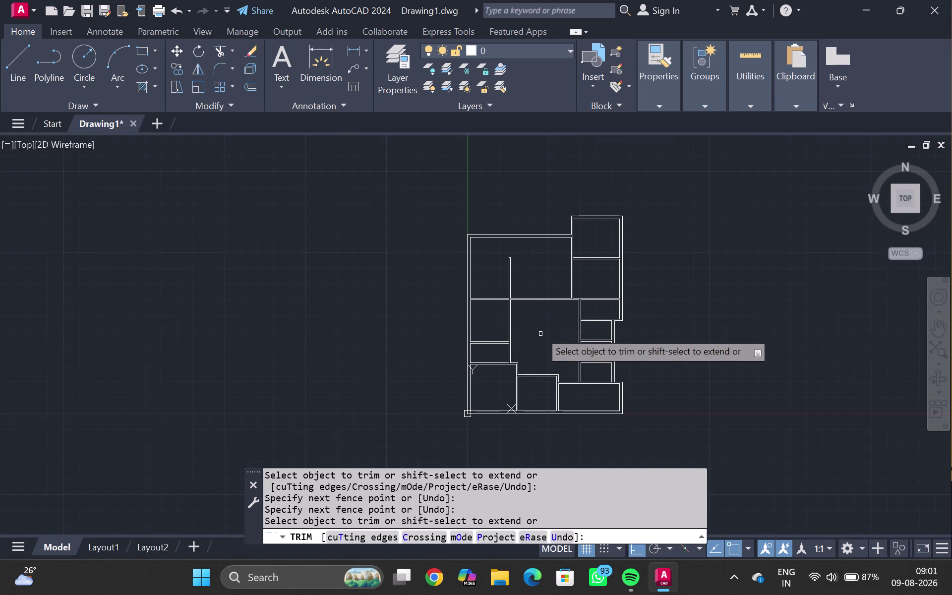
Cancel TRIM with Esc and zoom out to show the entire floor plan.
key(Escape)
scroll(down, 3)
scroll(up, 3)
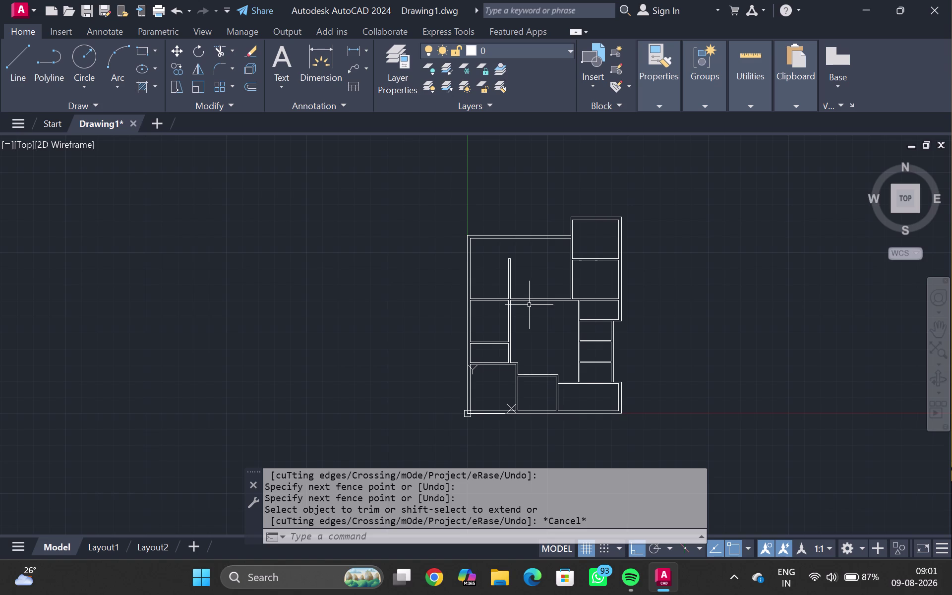
scroll(up, 3)
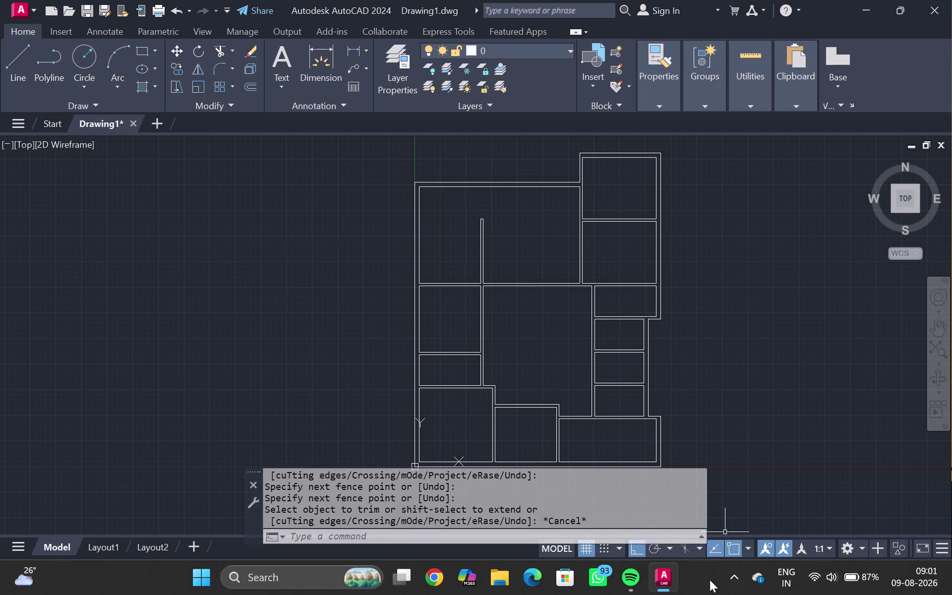
click(736, 570)
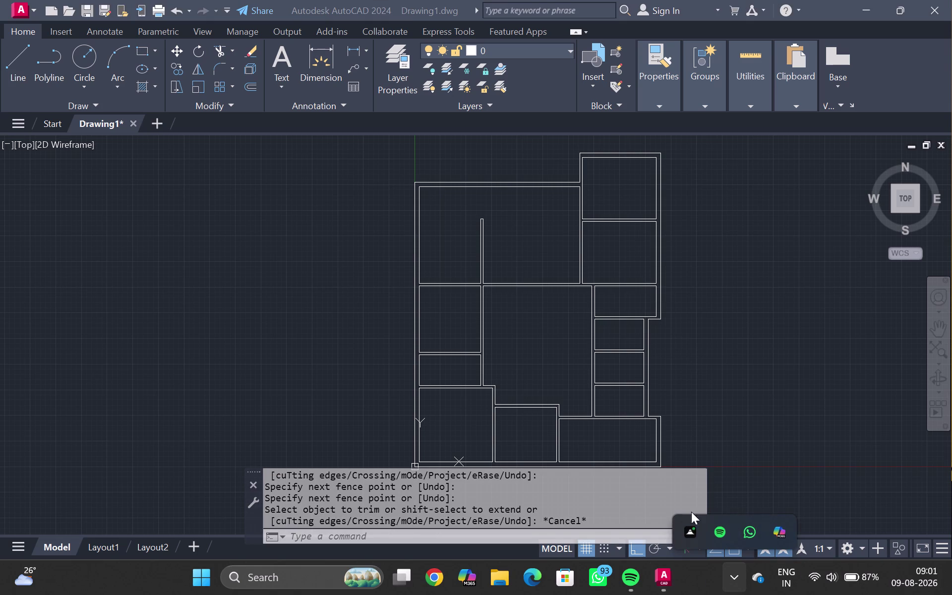